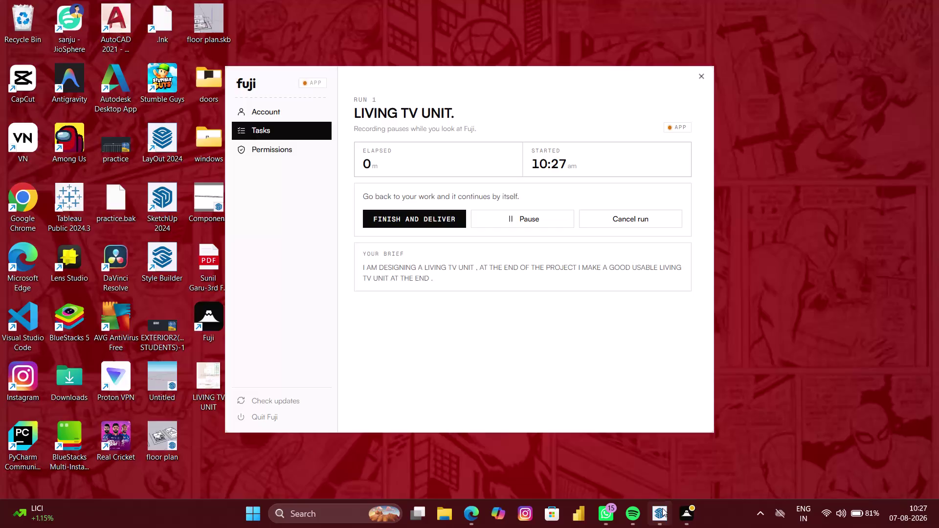
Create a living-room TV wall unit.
Select the whole TV unit model, then start a new model via File > New.
scroll(down, 3)
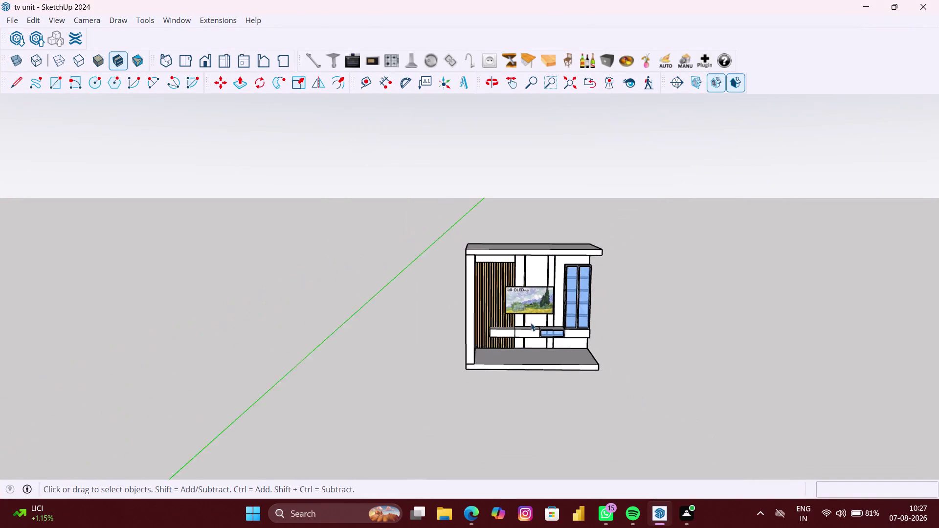
scroll(down, 3)
drag(483, 241, 638, 368)
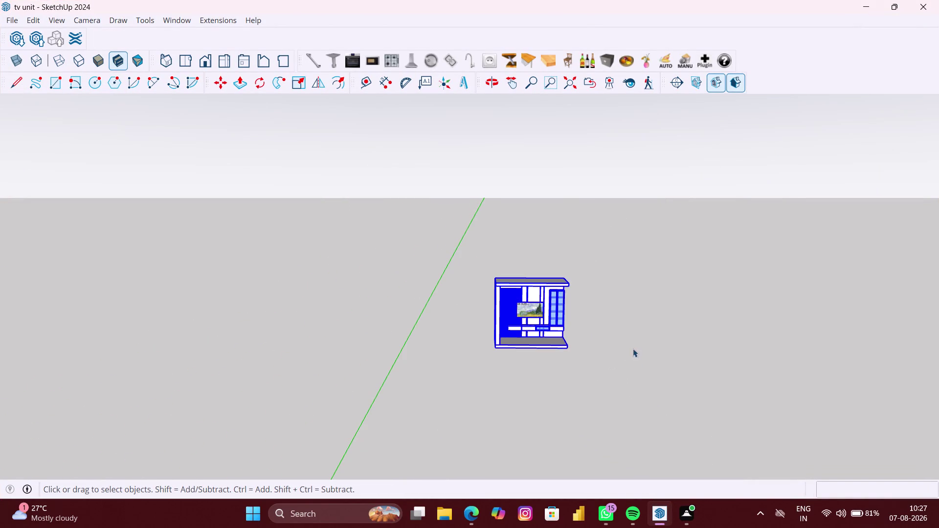
click(12, 22)
click(42, 52)
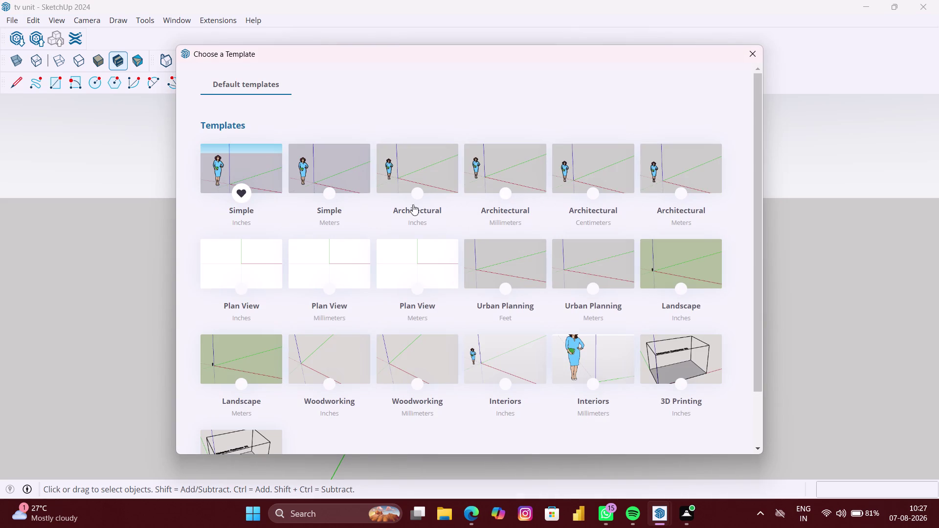
Choose a template for the new model and orbit around the origin.
click(518, 173)
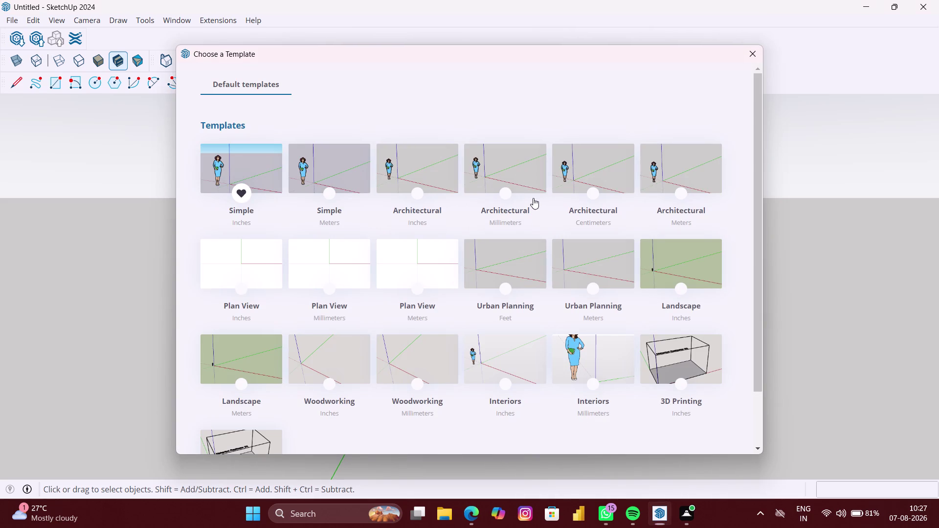
middle_drag(405, 323, 441, 324)
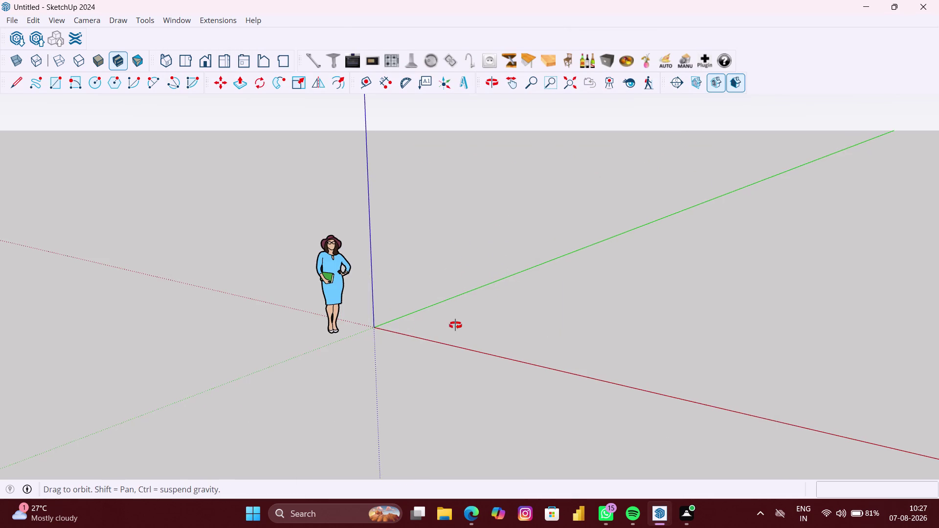
middle_drag(442, 325, 657, 326)
Select and delete the default person figure.
double_click(346, 310)
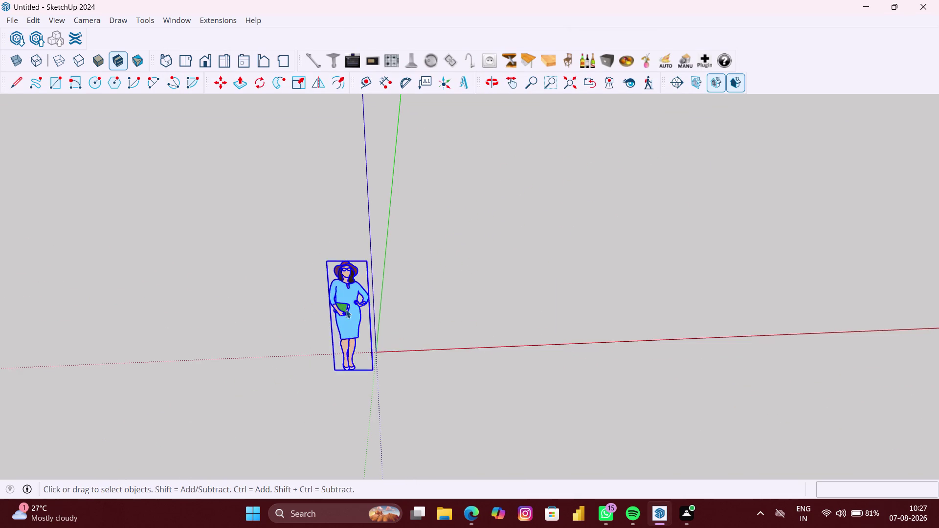
click(345, 314)
click(287, 371)
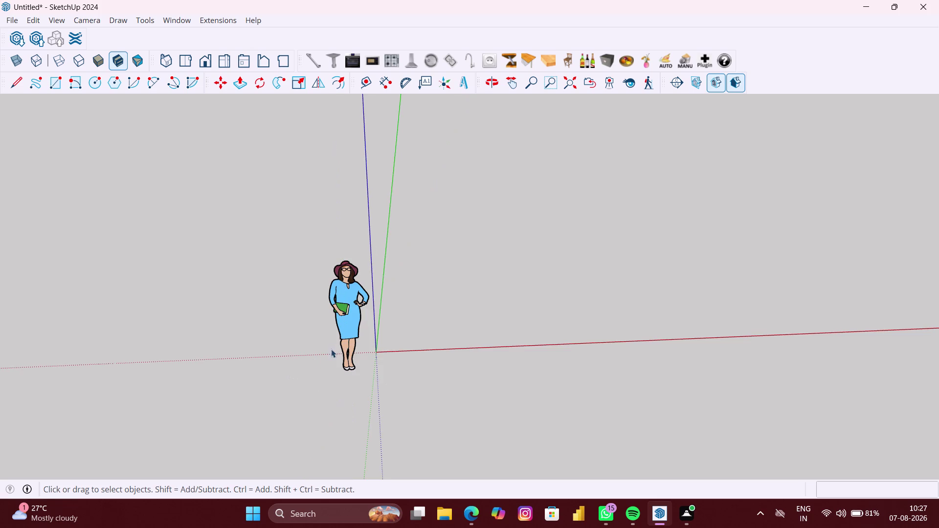
click(337, 344)
click(348, 342)
key(BackSpace)
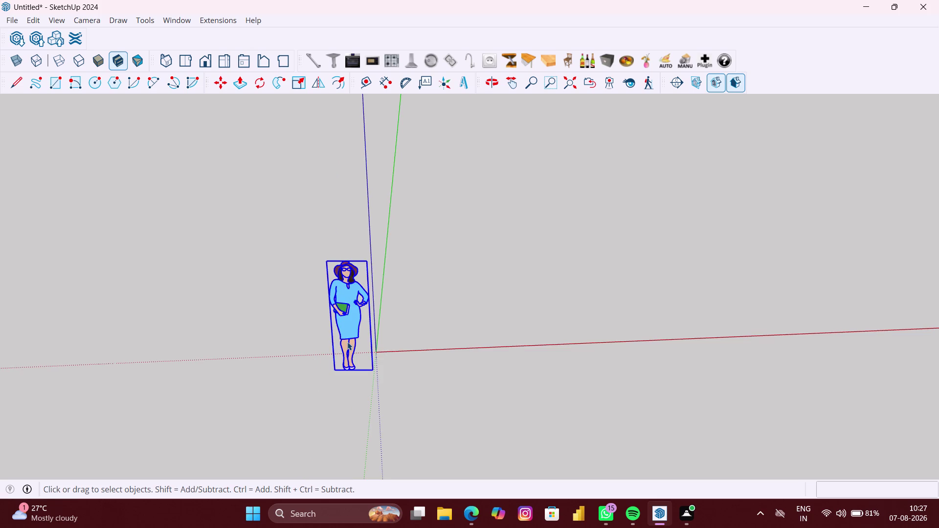
key(Delete)
Orbit and pan to a higher view of the empty ground around the origin.
scroll(down, 3)
middle_drag(486, 363, 418, 366)
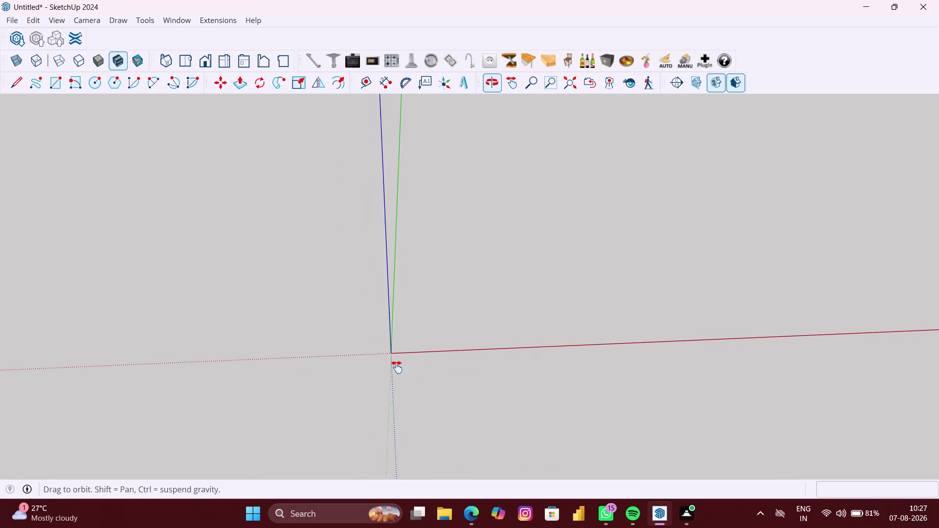
middle_drag(418, 367, 235, 420)
scroll(down, 3)
middle_drag(400, 378, 407, 379)
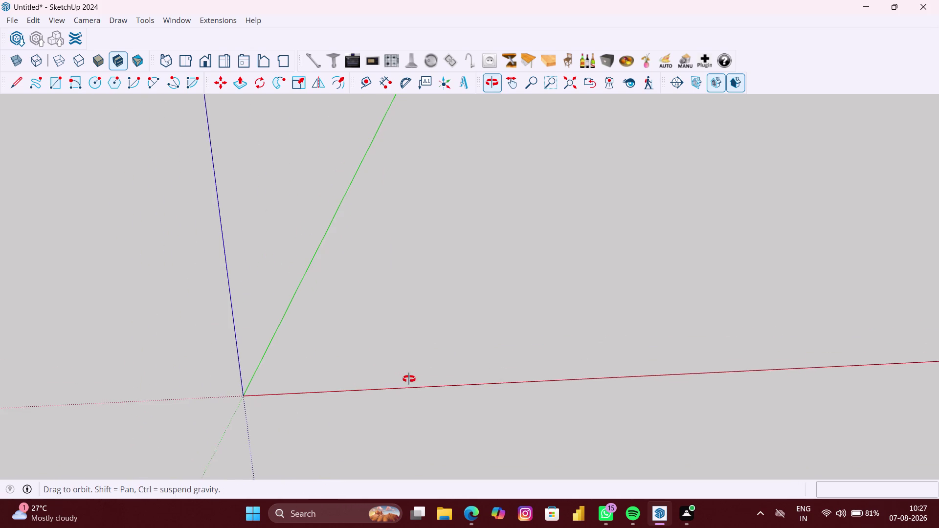
middle_drag(408, 379, 422, 380)
middle_drag(518, 371, 479, 406)
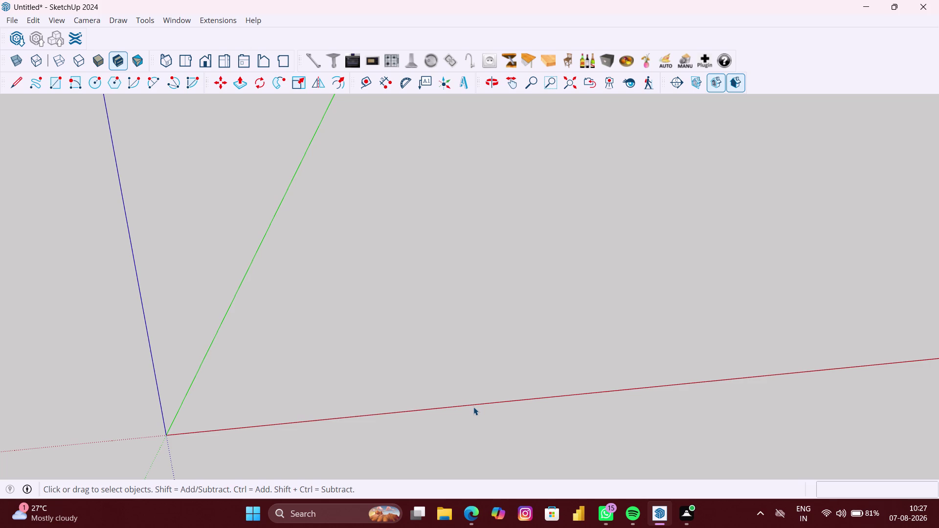
Draw a large rectangular floor face with two opposite corners on the ground.
key(r)
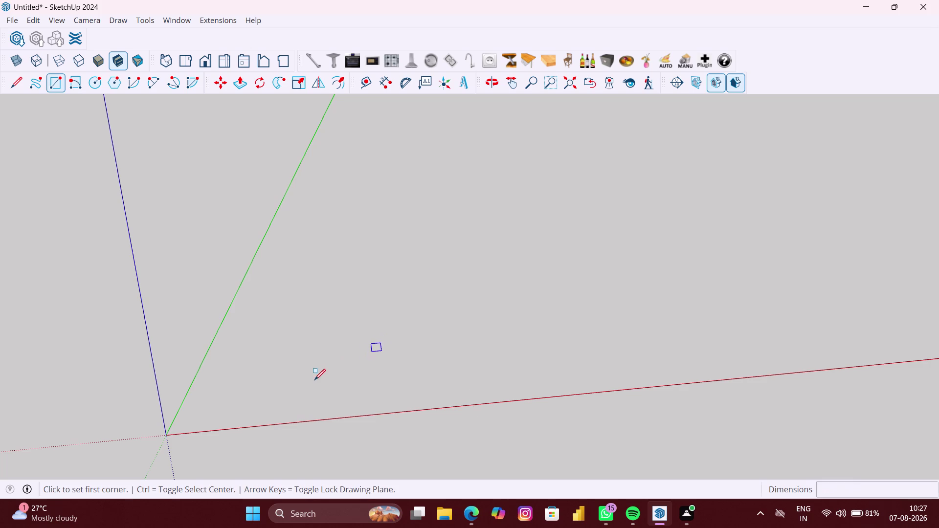
click(318, 380)
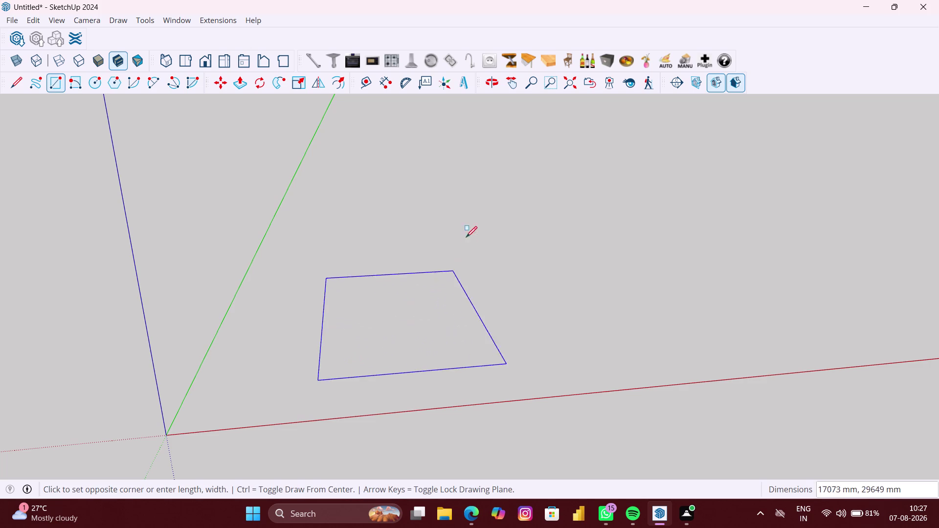
click(546, 198)
scroll(down, 3)
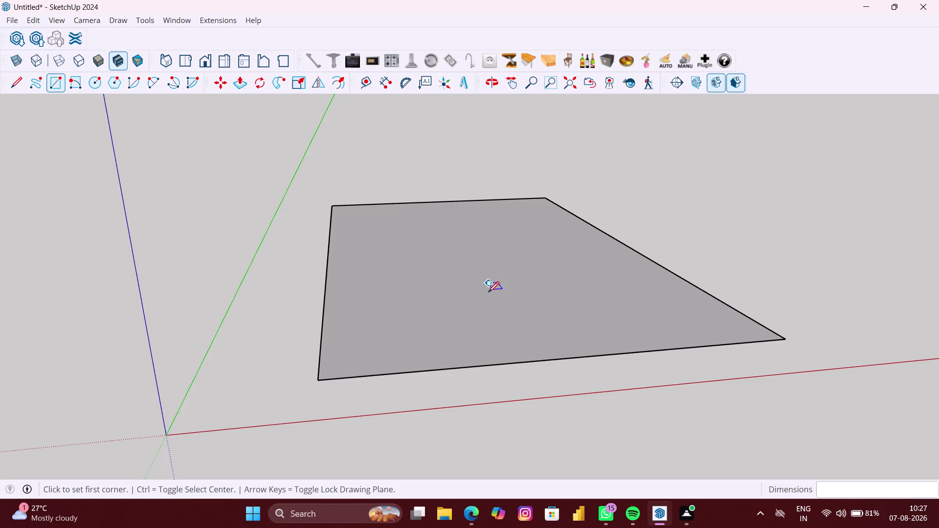
middle_drag(493, 294, 350, 471)
Exit the Rectangle tool and bring the whole floor face back into view.
key(space)
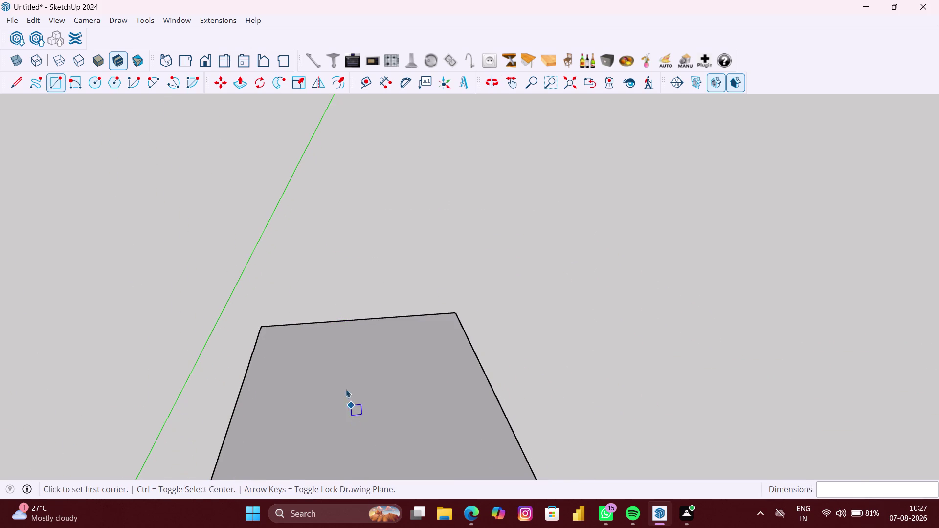
scroll(down, 3)
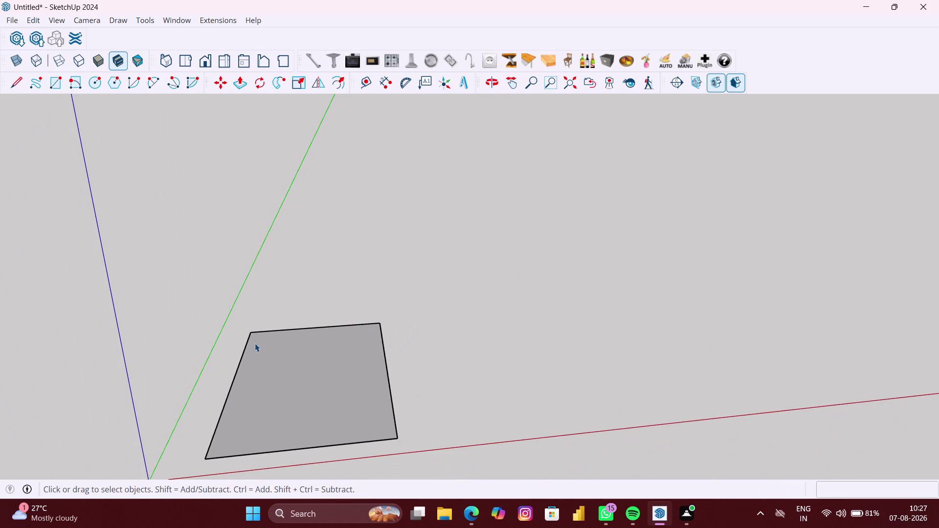
middle_drag(255, 343, 278, 303)
scroll(up, 3)
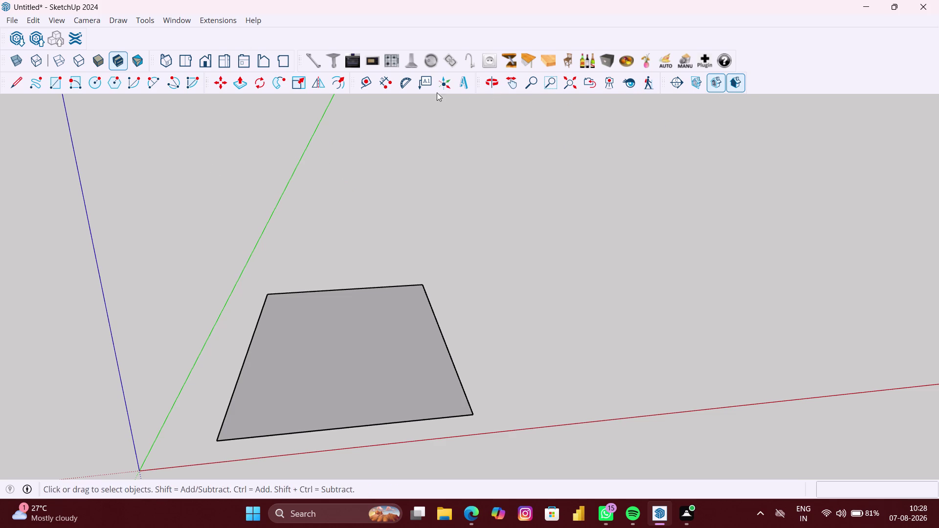
click(376, 85)
click(368, 89)
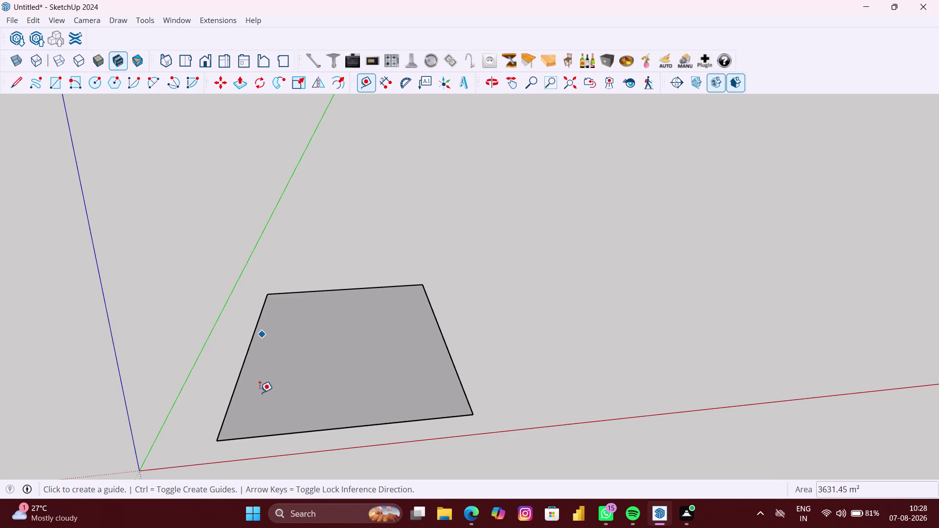
Place a guide 9 inches in from the floor's left edge.
scroll(up, 3)
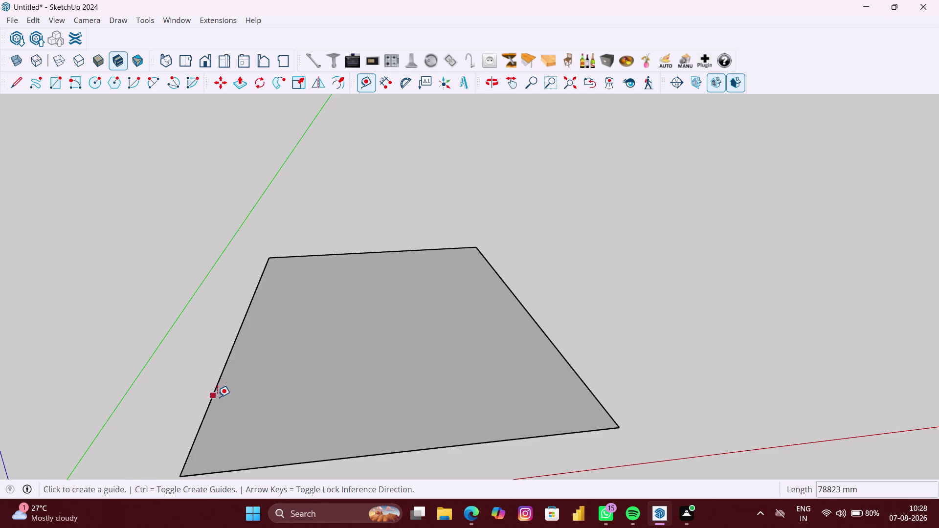
click(215, 382)
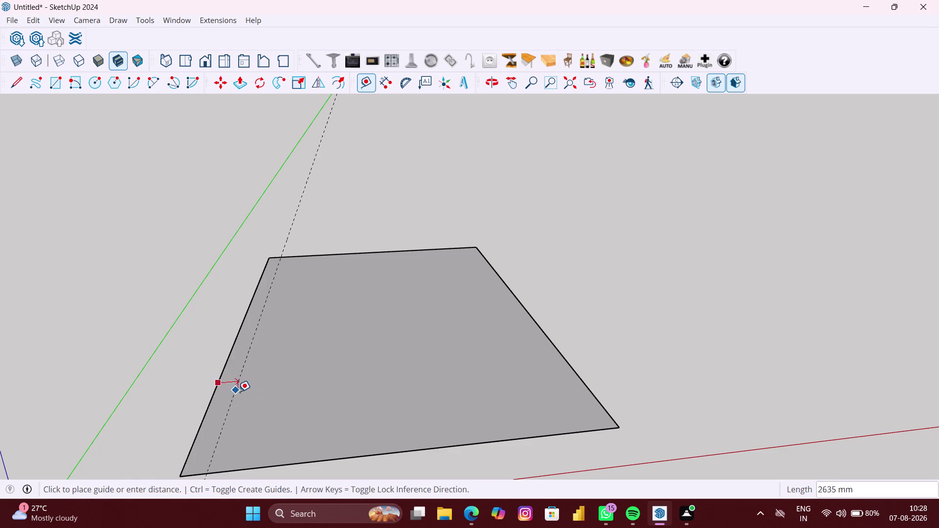
text(9)
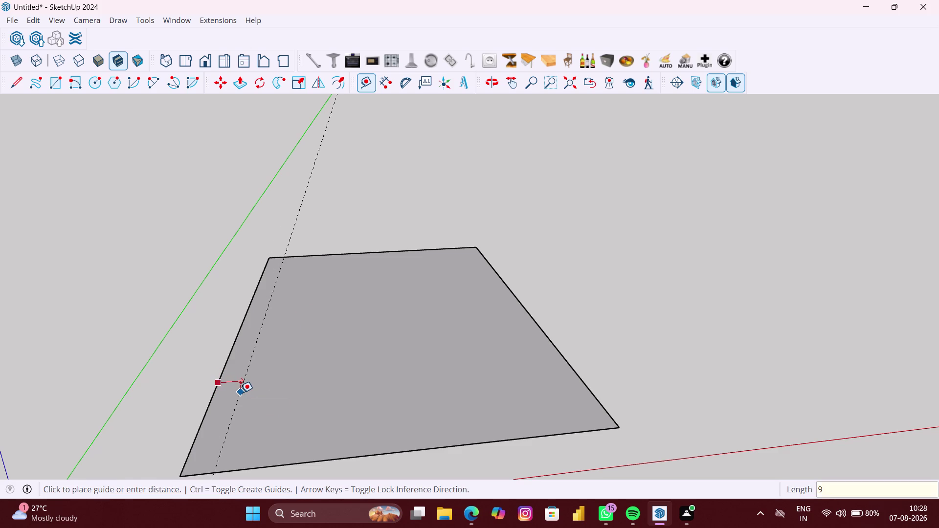
text(")
key(Return)
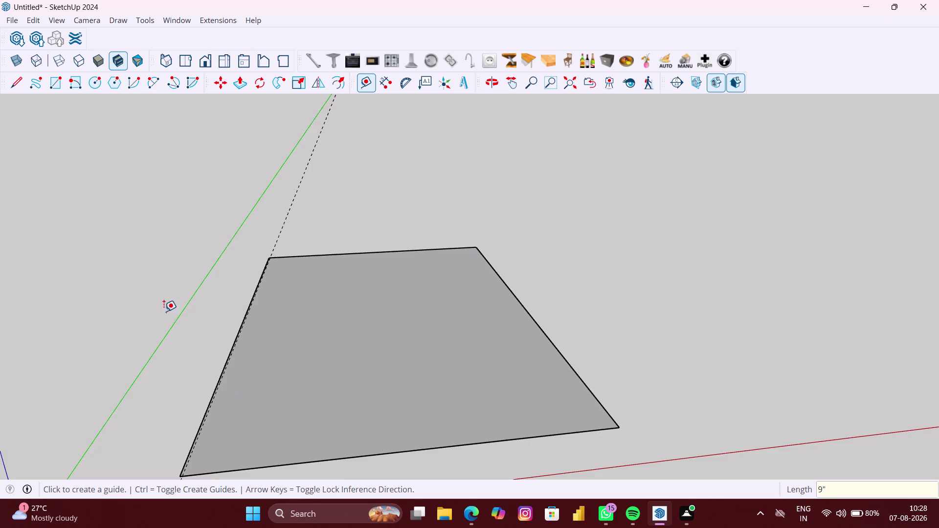
Orbit and pan along the left edge to view the floor's back corner.
scroll(up, 3)
middle_drag(296, 337, 299, 456)
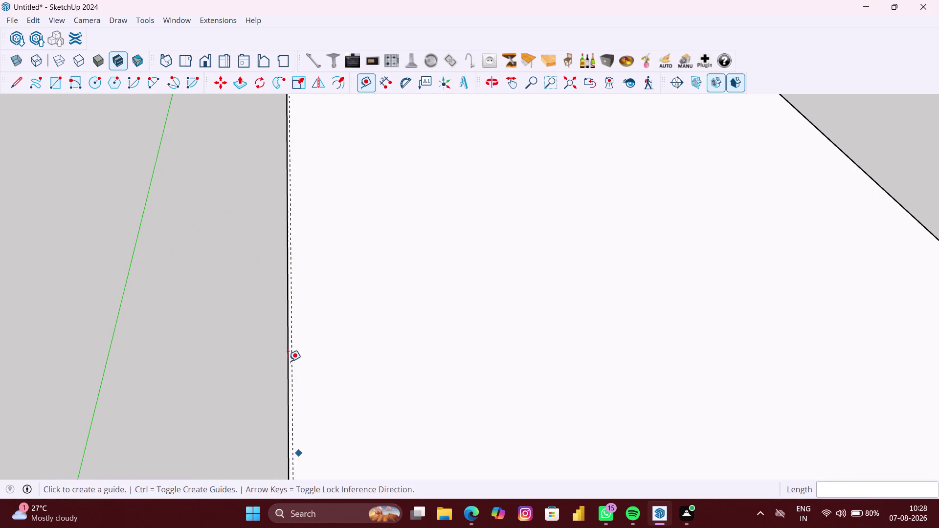
scroll(up, 3)
scroll(up, 3)
scroll(up, 3)
middle_drag(377, 251, 325, 497)
scroll(down, 3)
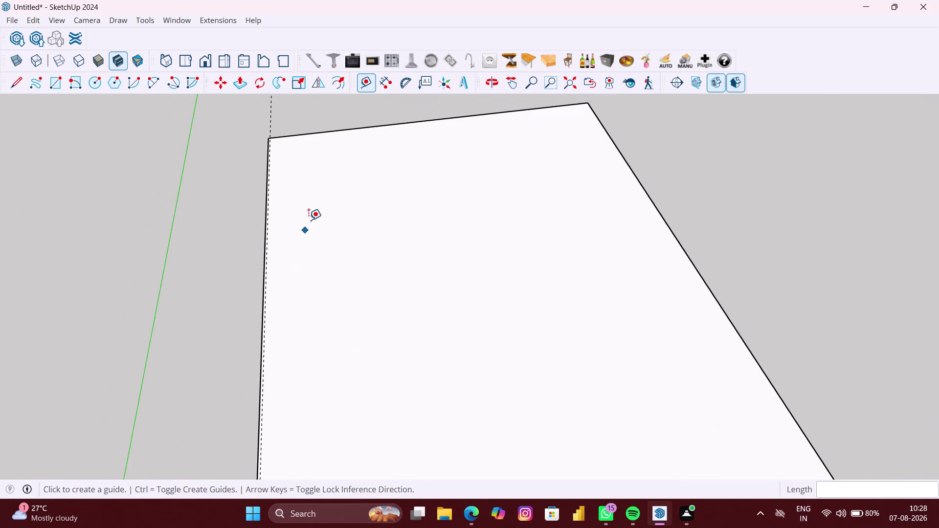
middle_drag(317, 200, 325, 389)
scroll(down, 3)
scroll(up, 3)
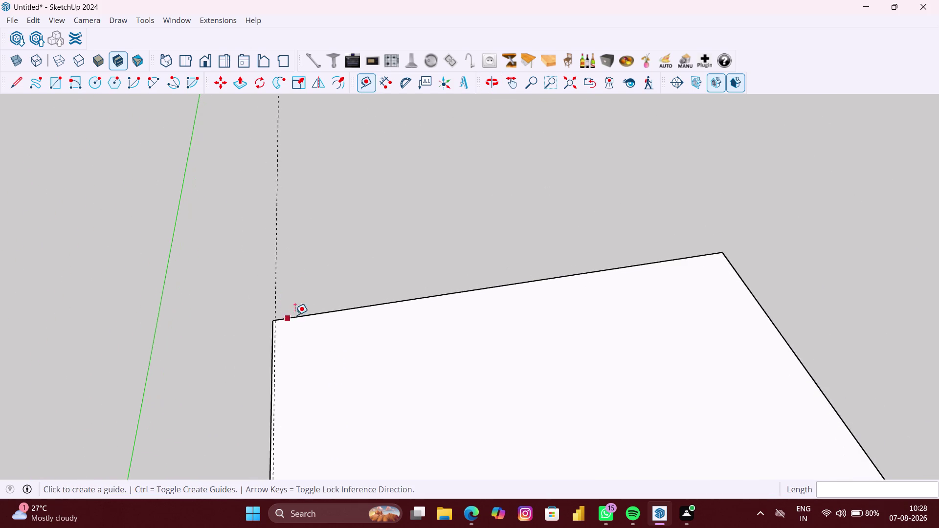
scroll(up, 3)
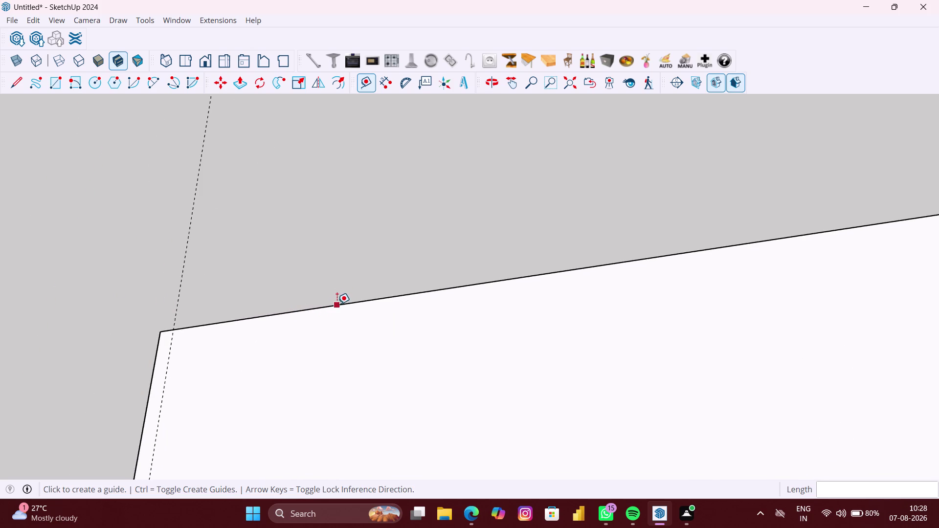
Place a guide 4.5 inches in from the floor's top edge.
click(339, 306)
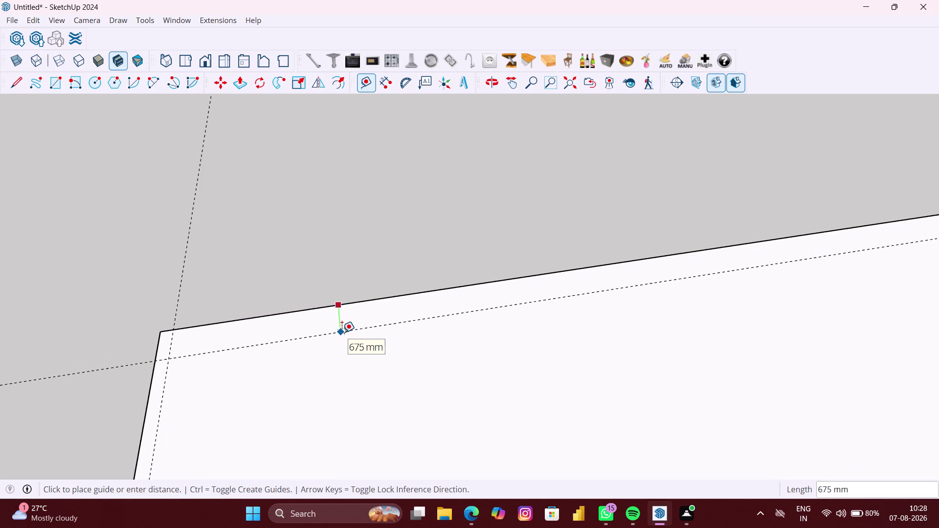
key(4)
key(period)
key(5)
key(shift+quotedbl)
key(Return)
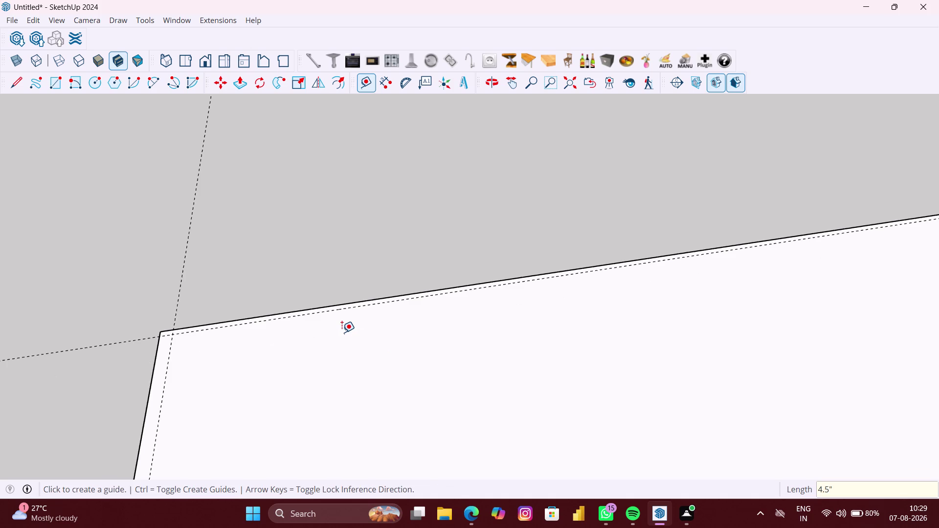
Orbit to face the top-left corner and start a guide from the left edge.
scroll(up, 3)
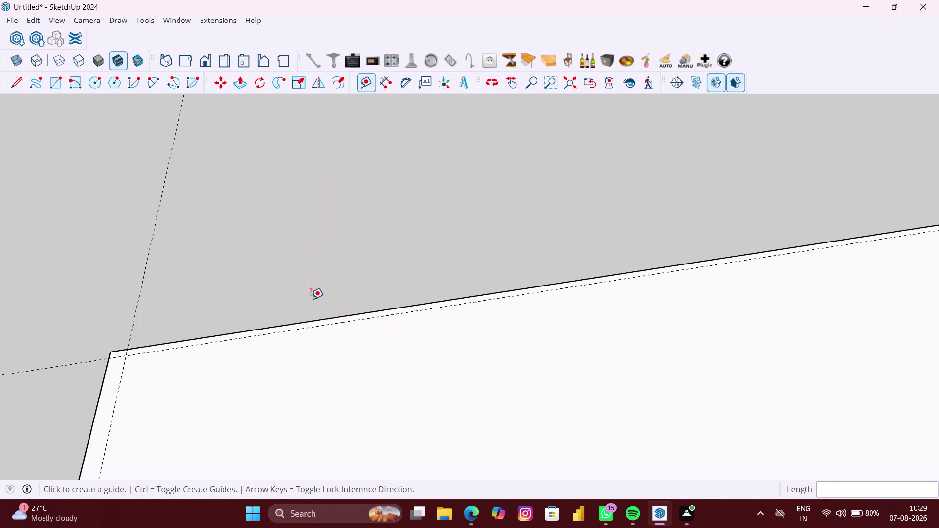
scroll(up, 3)
middle_drag(374, 293, 433, 273)
scroll(up, 3)
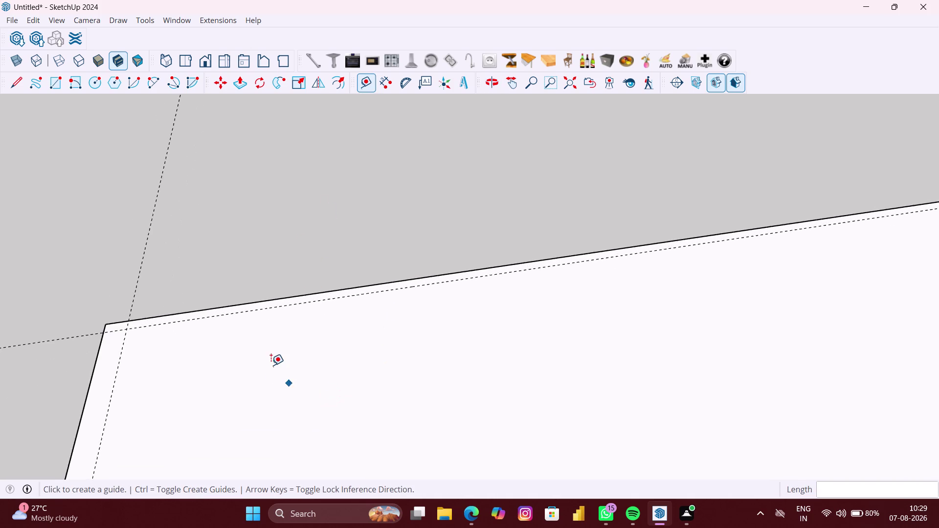
middle_drag(290, 370, 367, 402)
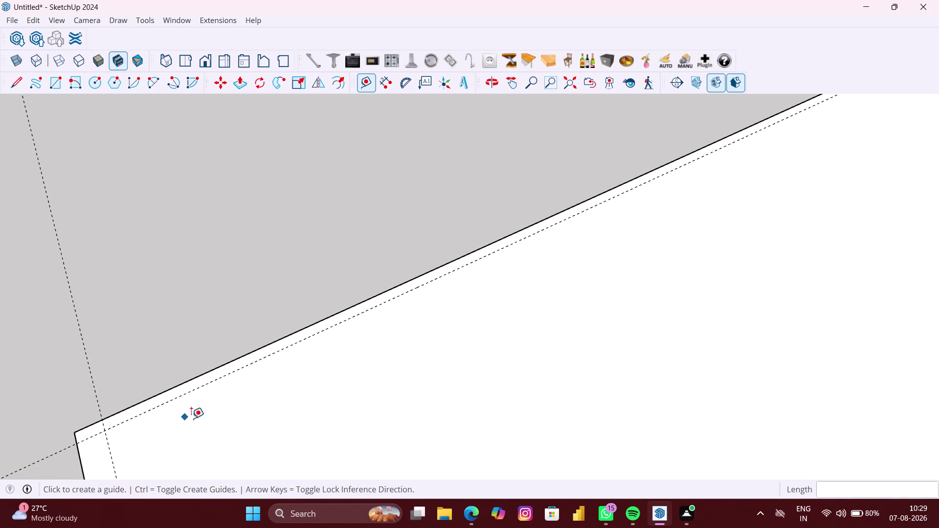
middle_drag(191, 419, 151, 243)
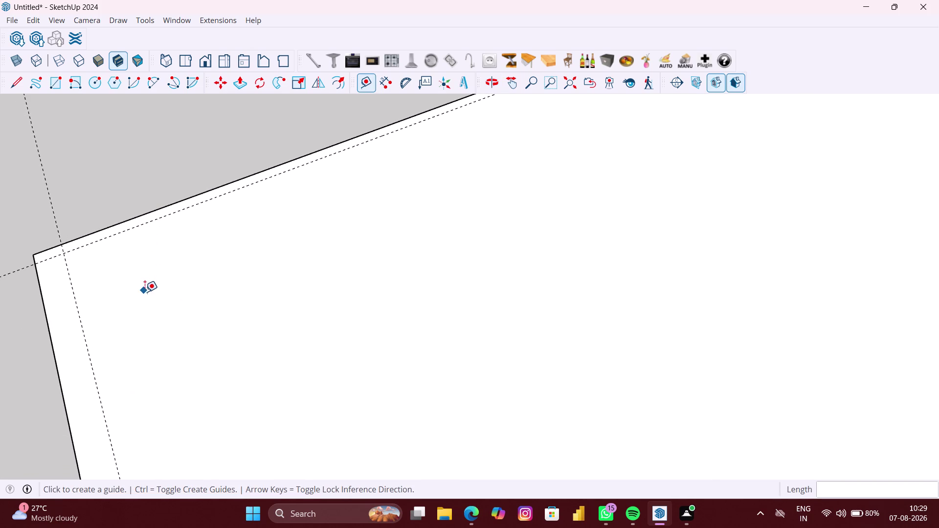
scroll(up, 3)
middle_drag(143, 294, 129, 299)
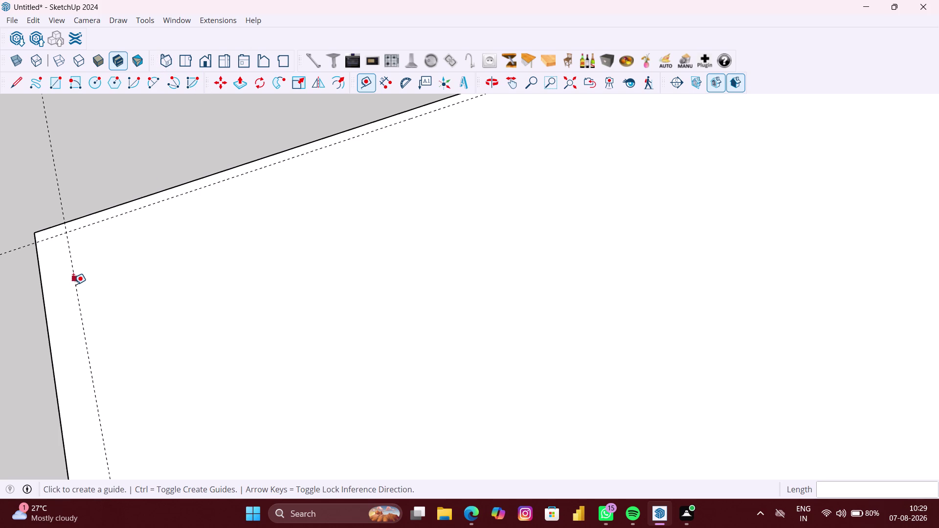
click(74, 285)
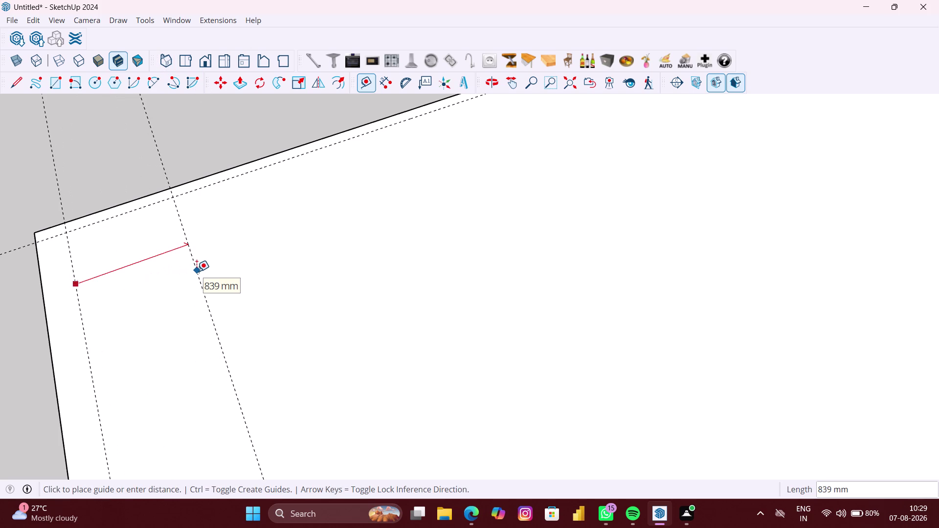
Set the guide 3455 mm in from the left edge and exit the Tape Measure.
key(Right)
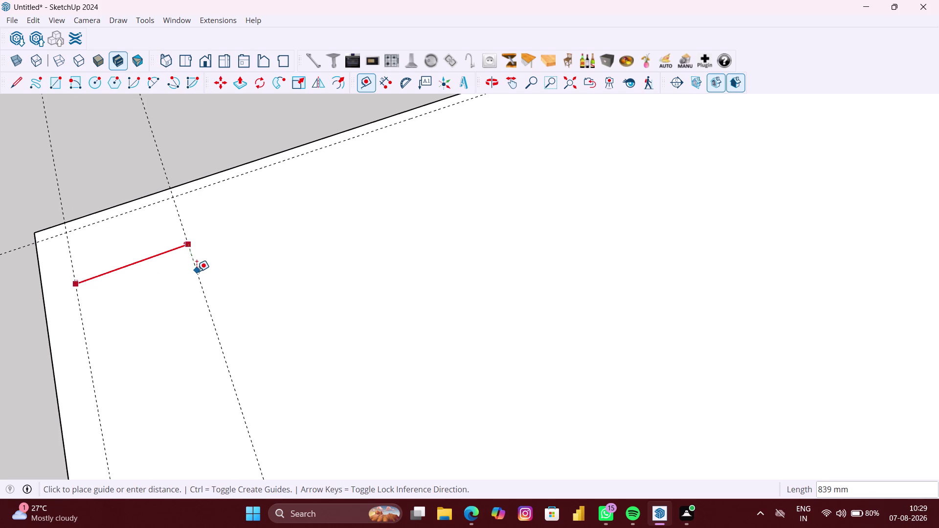
text(3455)
text(MM)
key(Return)
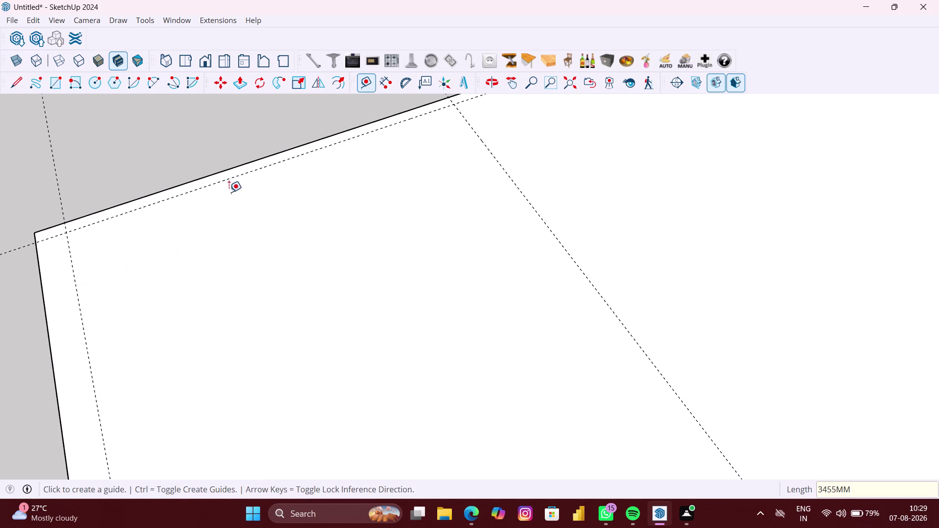
scroll(down, 3)
key(space)
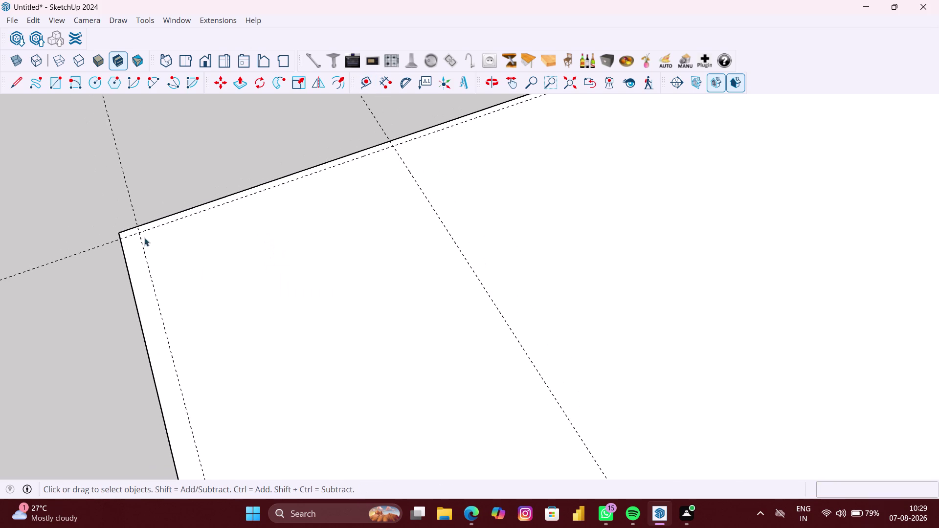
scroll(up, 3)
Draw the left and top strips from the top-left corner to the guide intersections.
key(r)
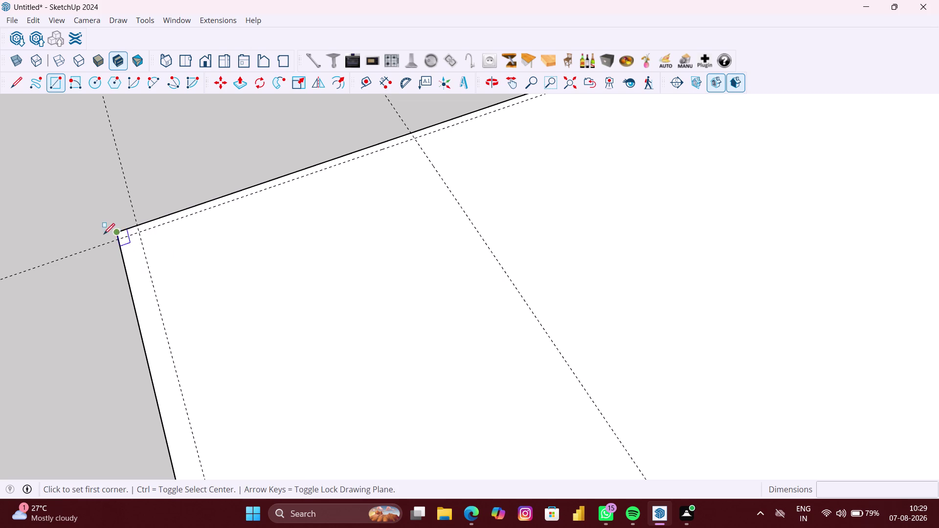
click(115, 237)
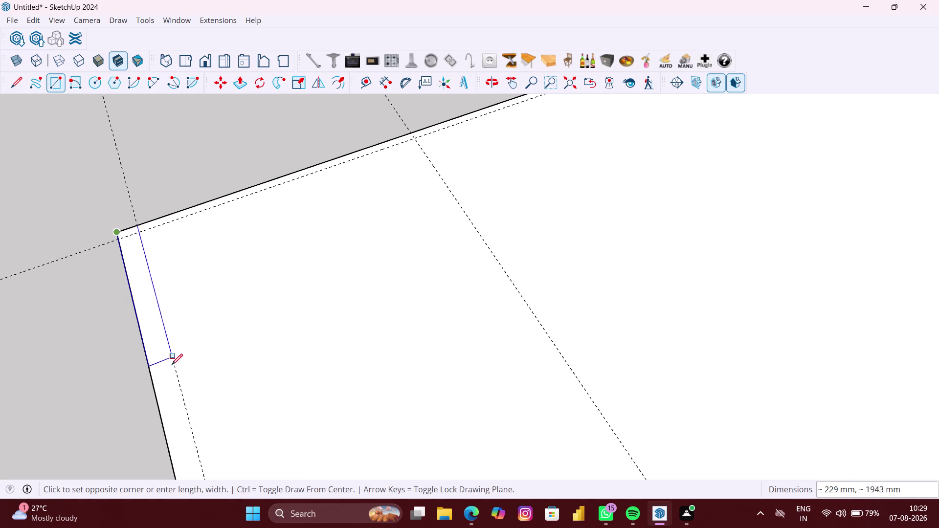
click(178, 381)
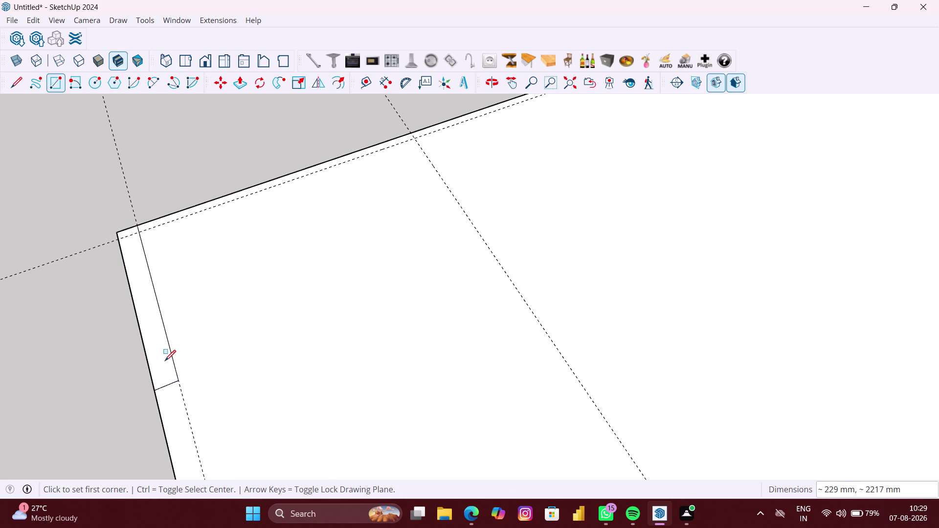
scroll(up, 3)
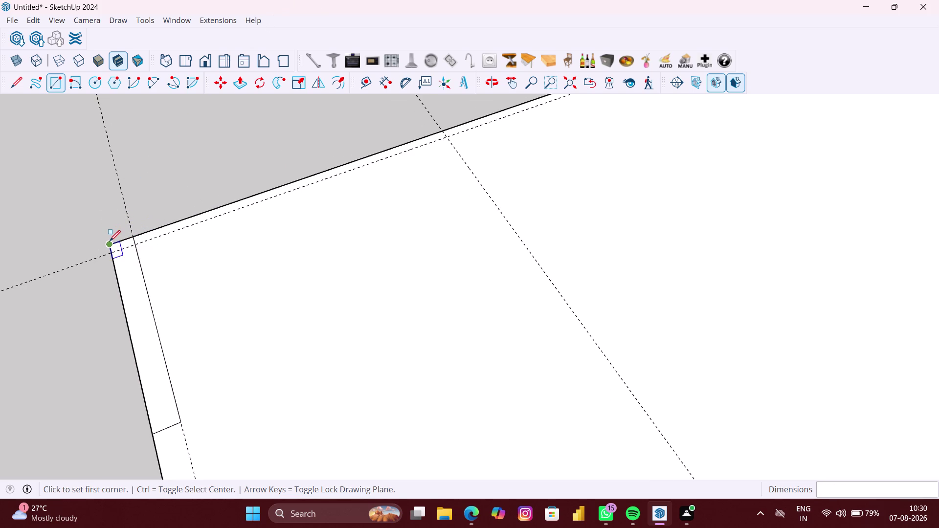
click(109, 241)
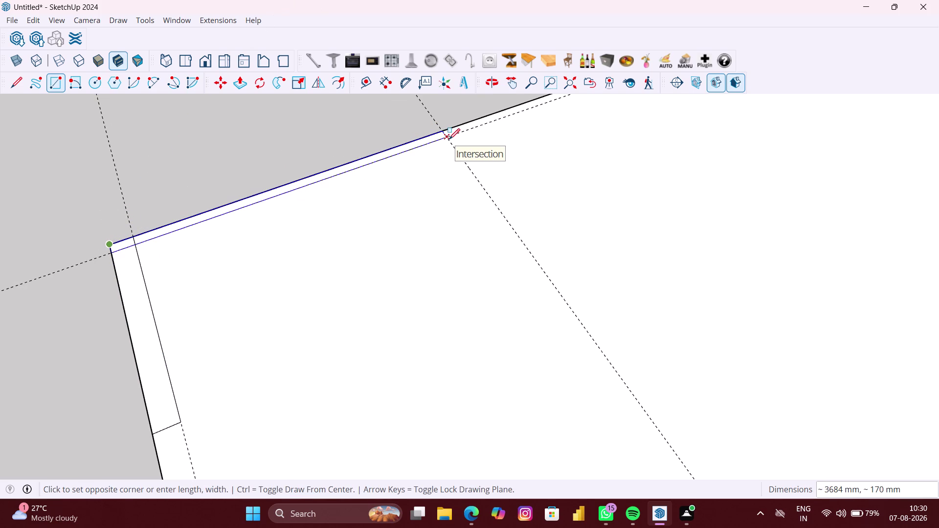
scroll(up, 3)
scroll(up, 3)
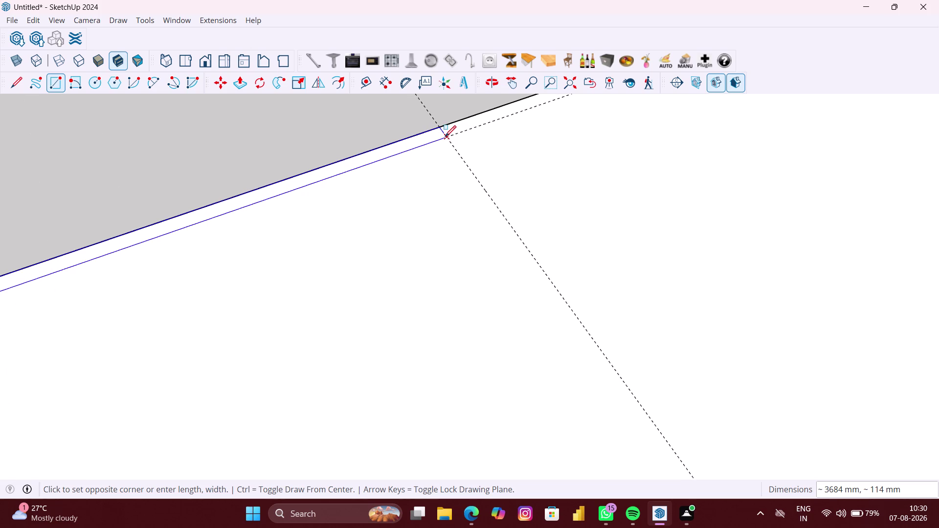
click(446, 136)
Orbit to look straight at the panel's top-left corner.
scroll(down, 3)
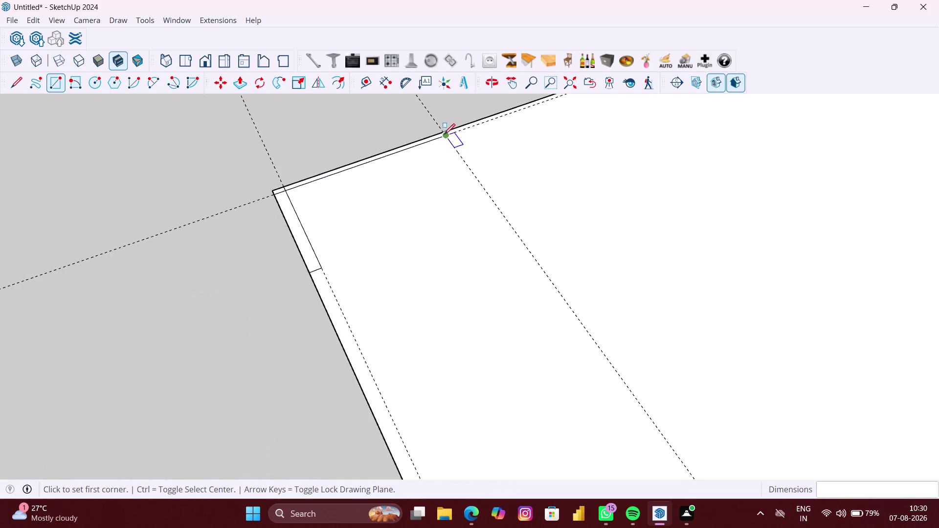
scroll(down, 3)
key(space)
scroll(down, 3)
scroll(up, 3)
middle_drag(329, 183, 273, 182)
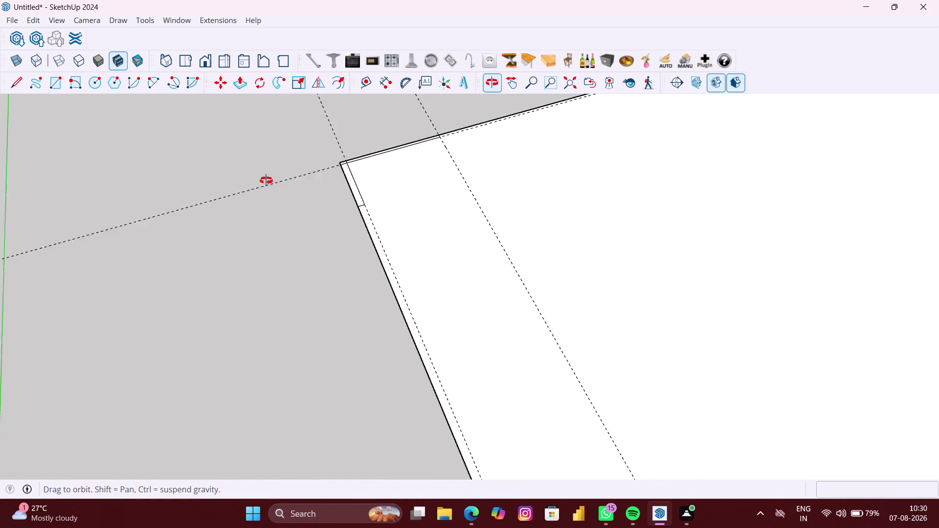
middle_drag(274, 182, 227, 176)
scroll(up, 3)
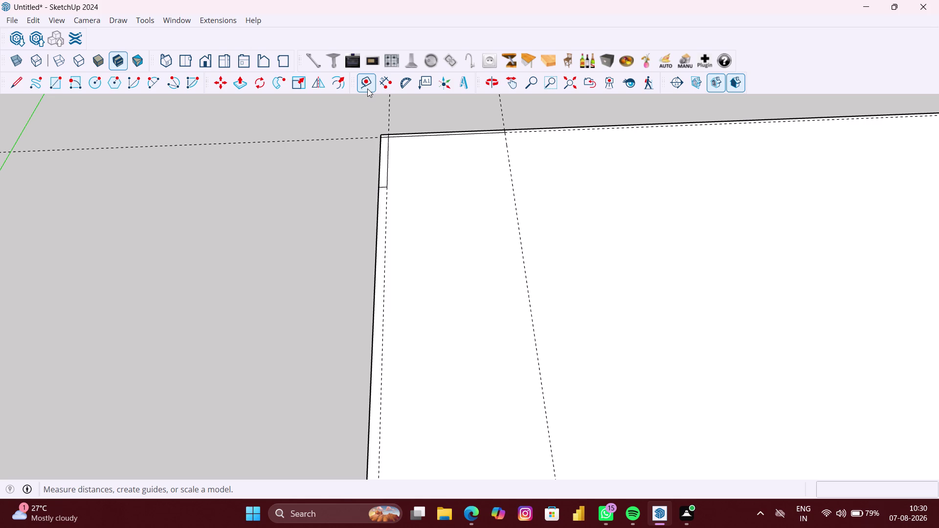
scroll(up, 3)
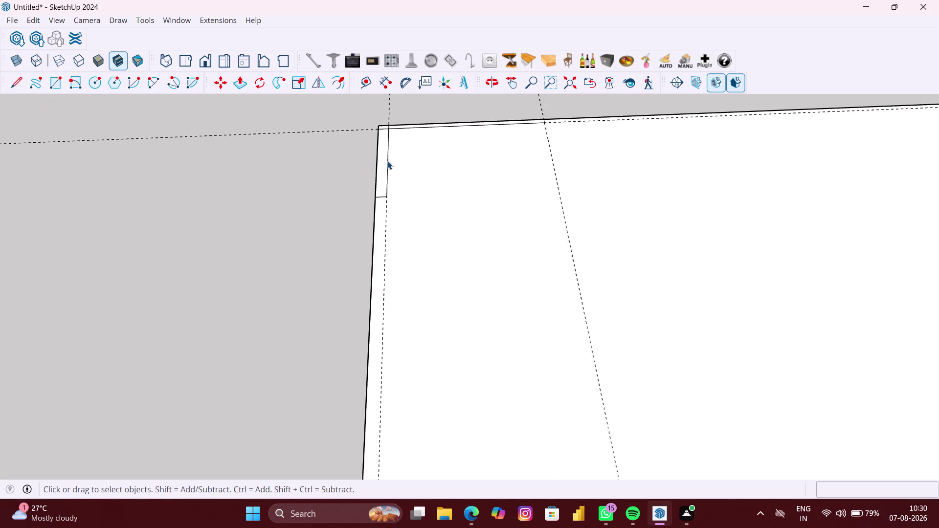
scroll(up, 3)
Check the left strip, delete a selected face, and select the wall's narrow end face.
click(381, 156)
scroll(up, 3)
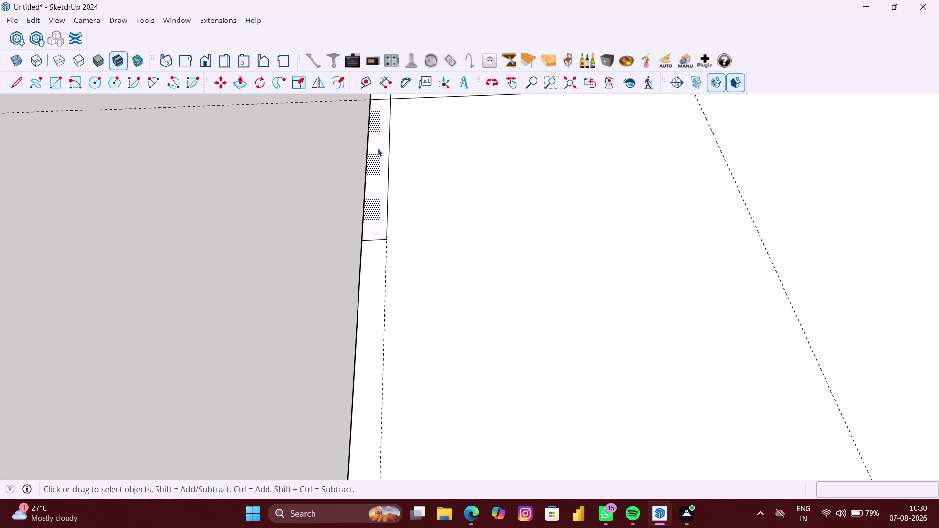
middle_drag(387, 135, 391, 188)
middle_drag(398, 162, 394, 248)
scroll(up, 3)
click(342, 170)
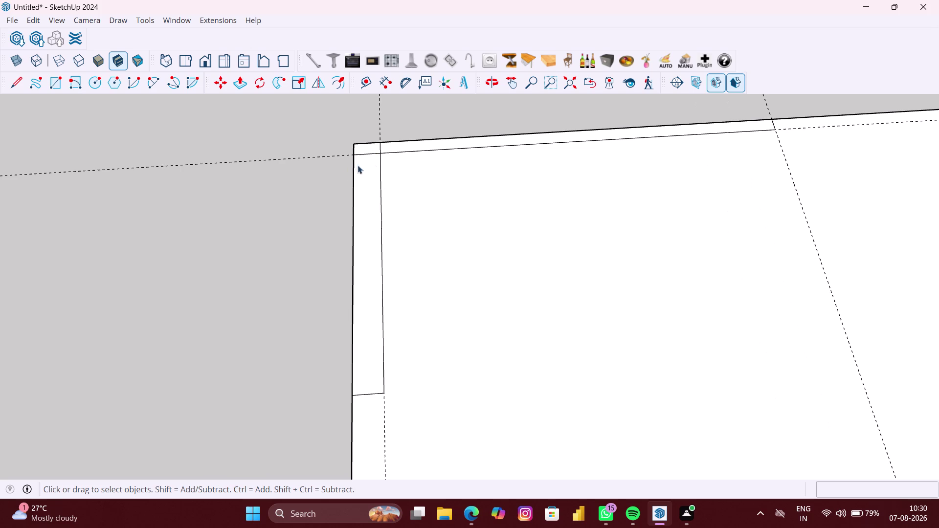
click(370, 154)
key(Delete)
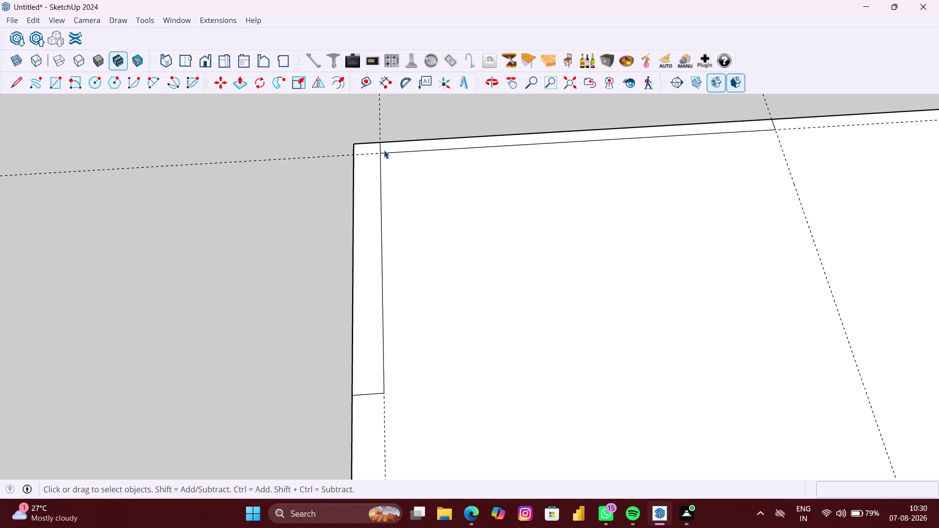
scroll(up, 3)
click(383, 151)
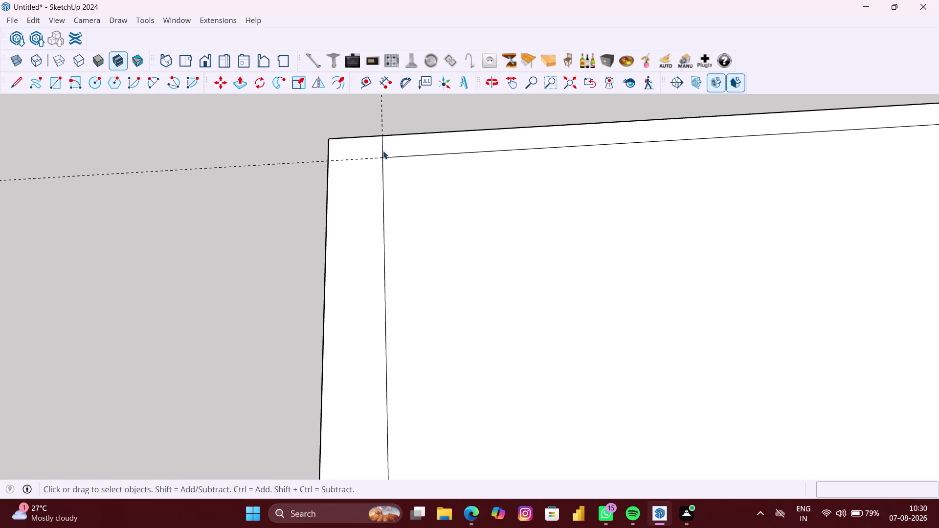
click(349, 186)
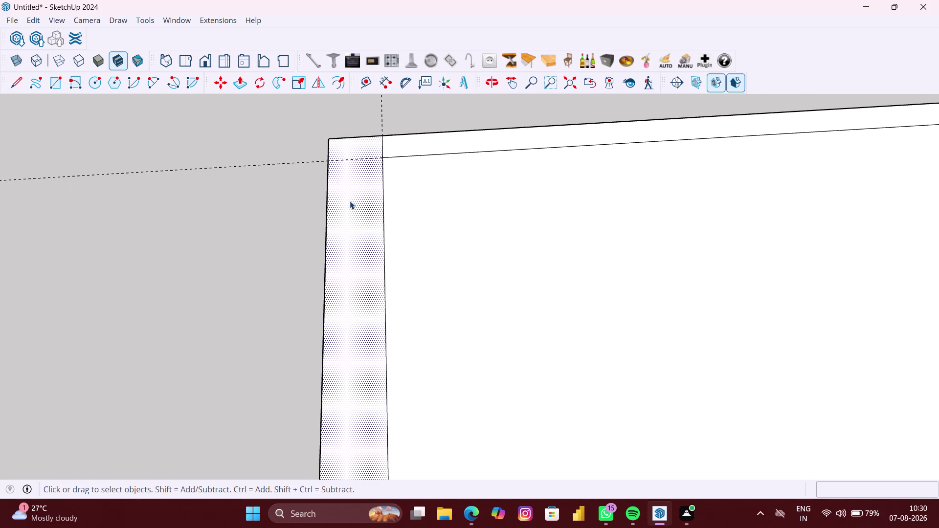
Select the wall end face with its edges and make it a group.
right_click(368, 195)
double_click(348, 215)
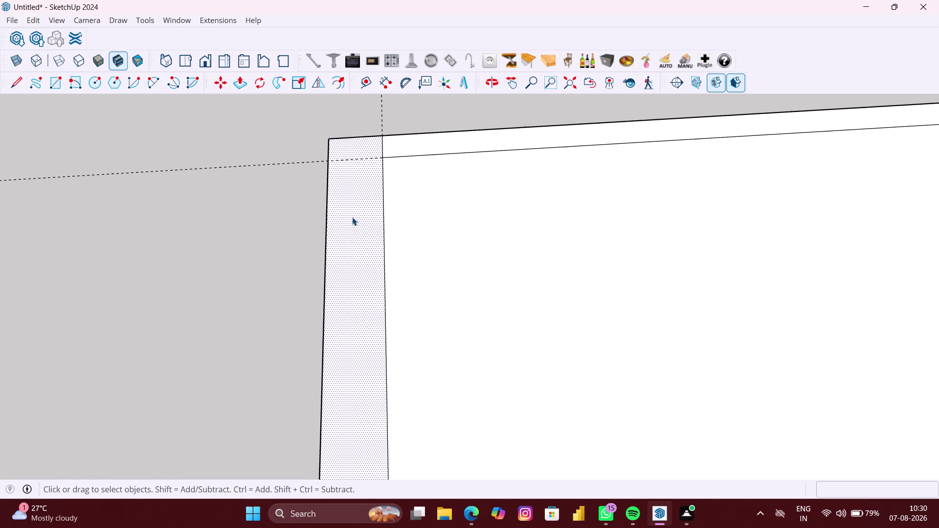
double_click(352, 217)
right_click(352, 218)
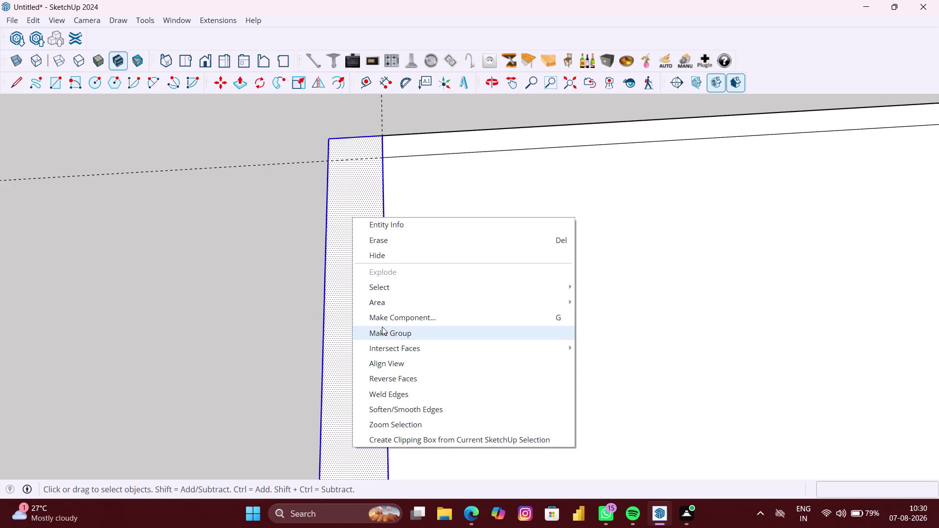
click(382, 327)
Select the wall's top strip, clear the selection, and orbit around the wall corner.
double_click(445, 145)
right_click(444, 145)
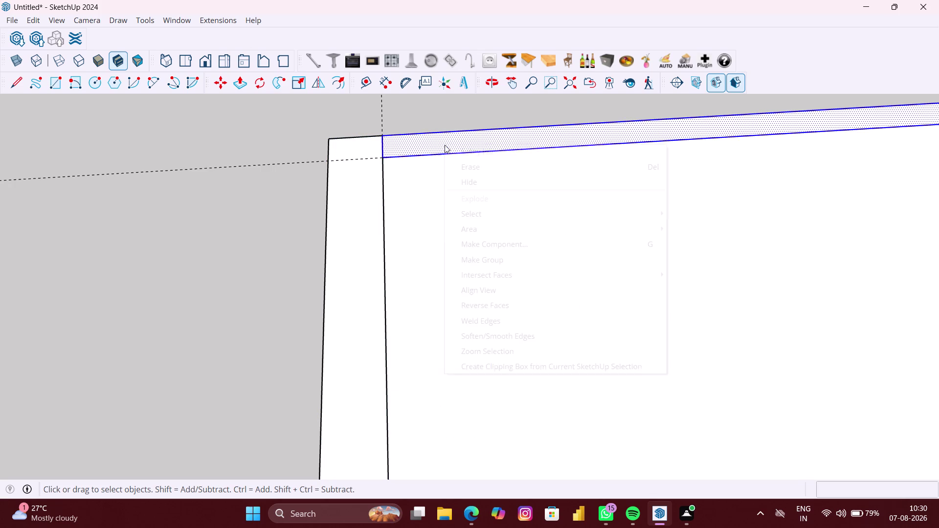
click(470, 259)
scroll(down, 3)
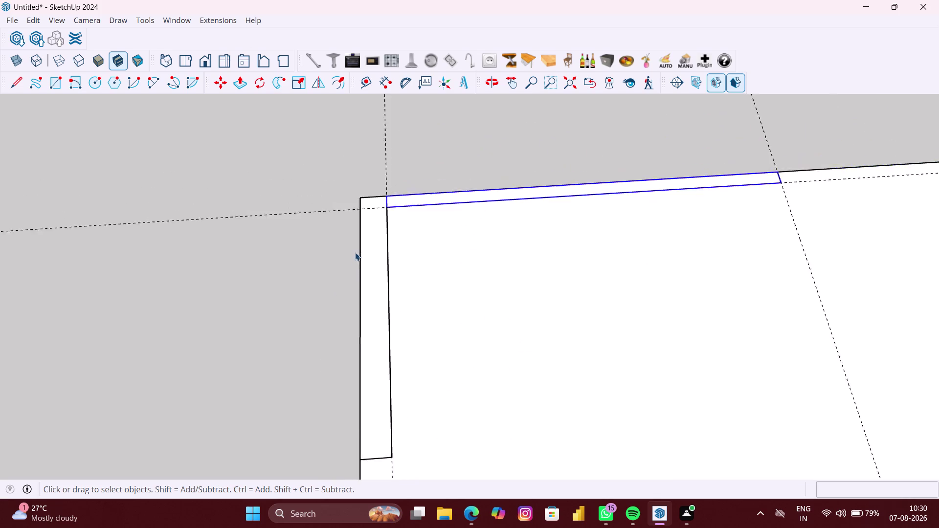
scroll(down, 3)
click(316, 266)
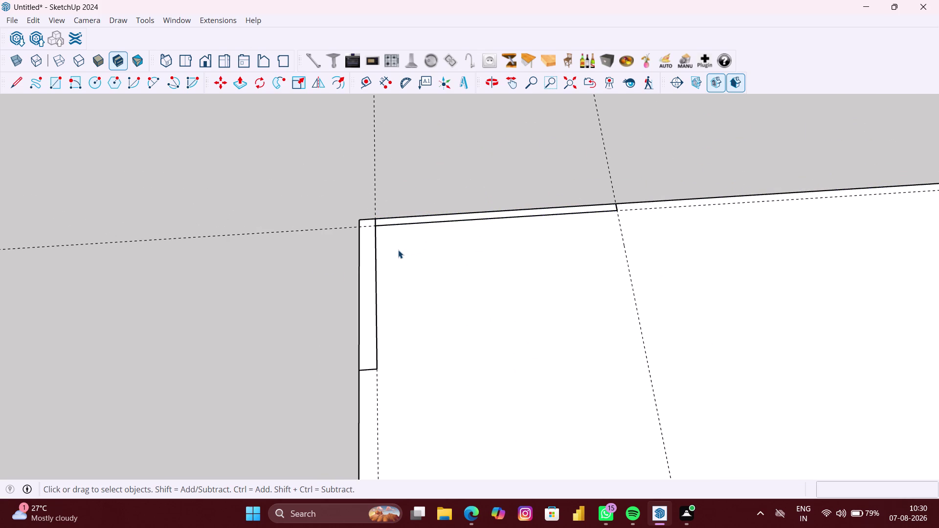
middle_drag(399, 250, 306, 244)
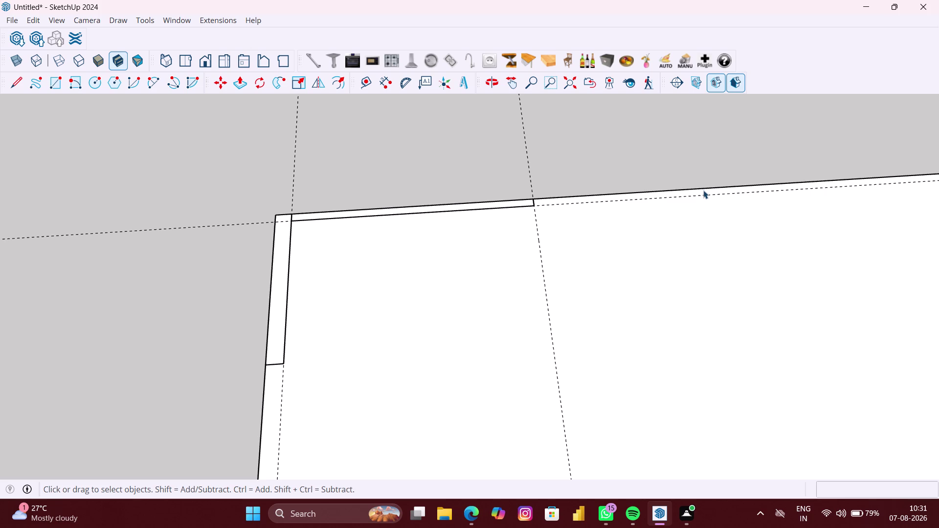
click(368, 91)
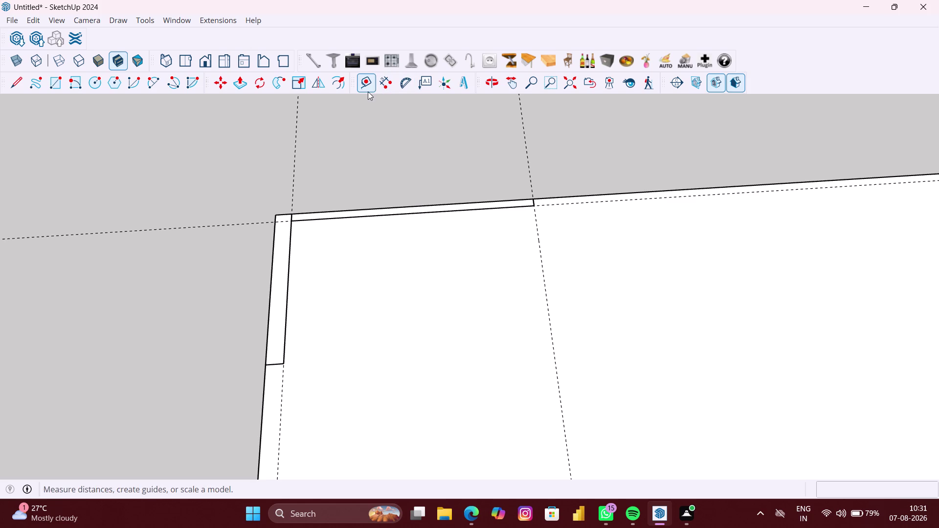
Place a guide 380 mm in from the wall's top edge.
scroll(up, 3)
scroll(up, 3)
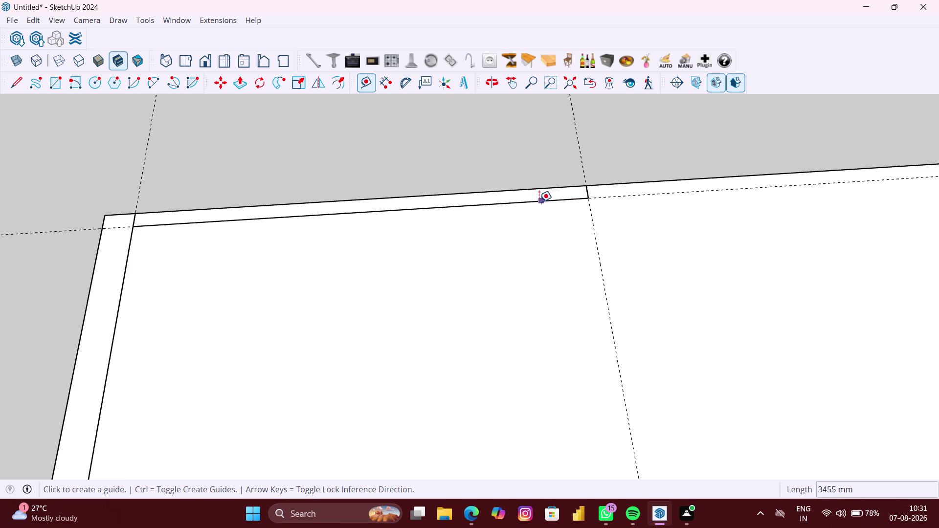
scroll(up, 3)
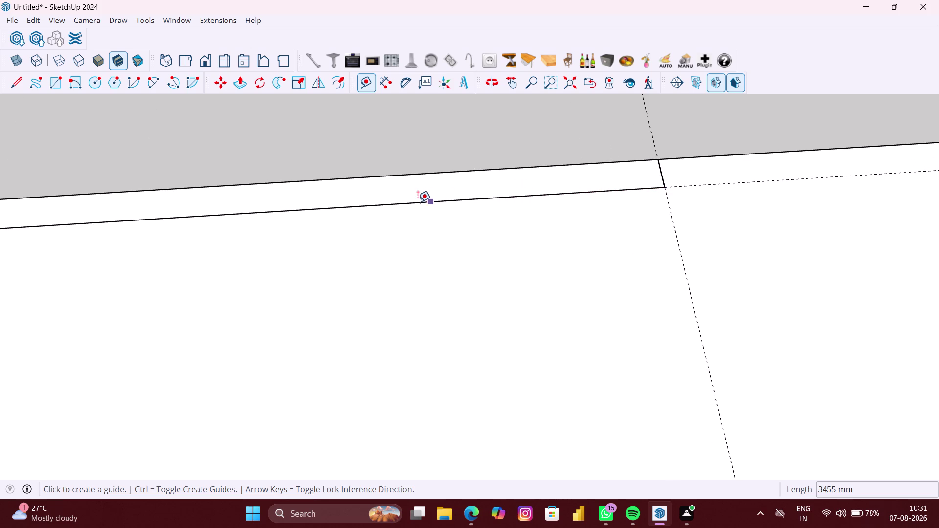
scroll(down, 3)
scroll(down, 3)
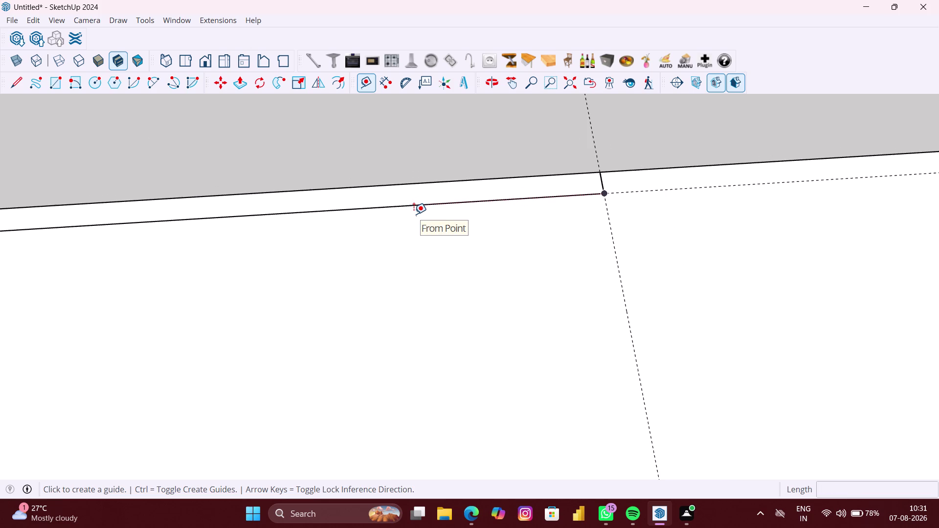
scroll(down, 3)
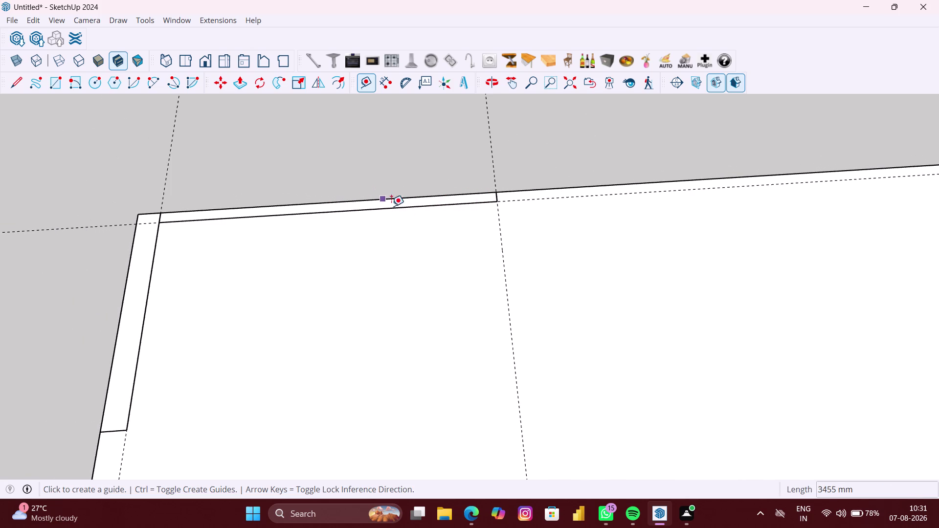
scroll(up, 3)
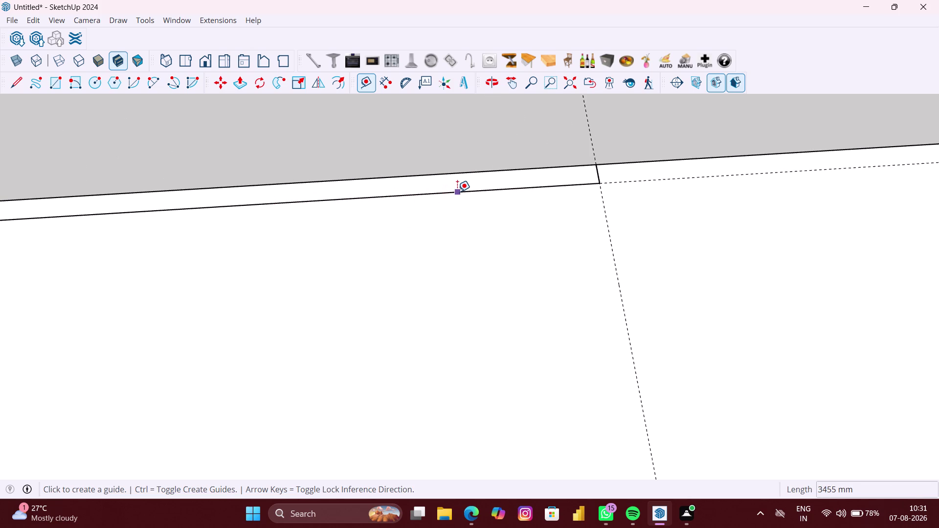
click(458, 192)
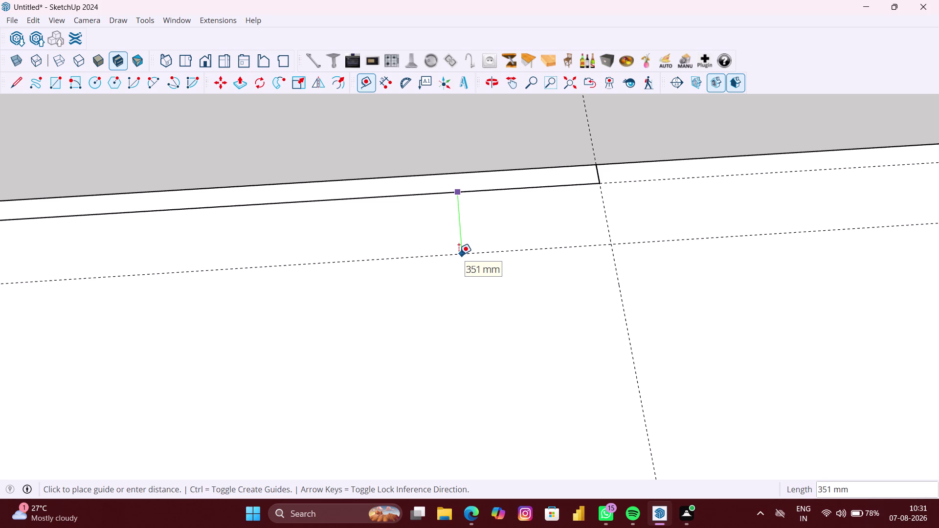
text(38)
text(0MM)
key(Return)
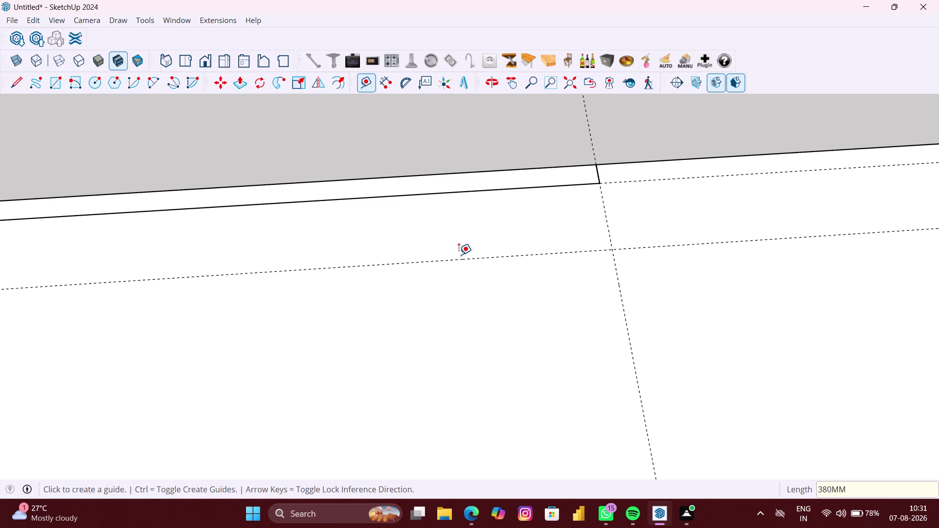
Exit guide placement and zoom out from the wall.
key(space)
scroll(down, 3)
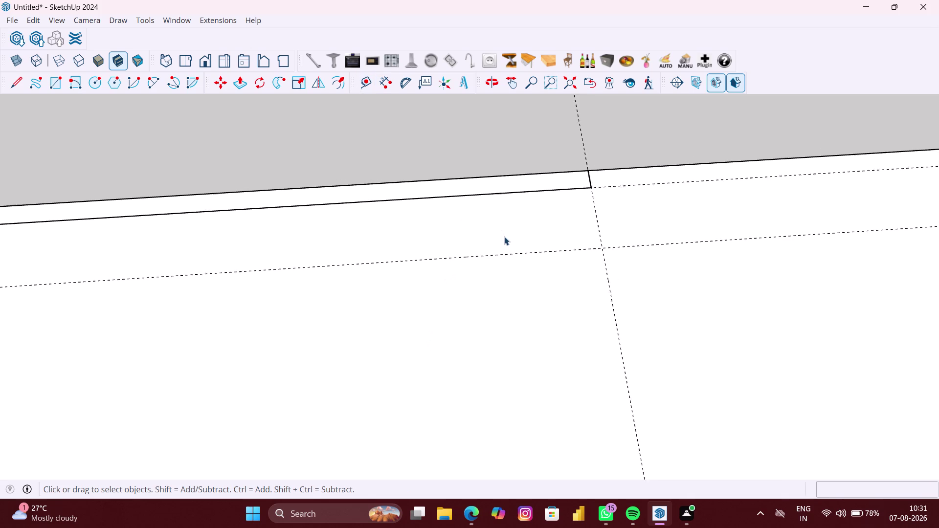
scroll(down, 3)
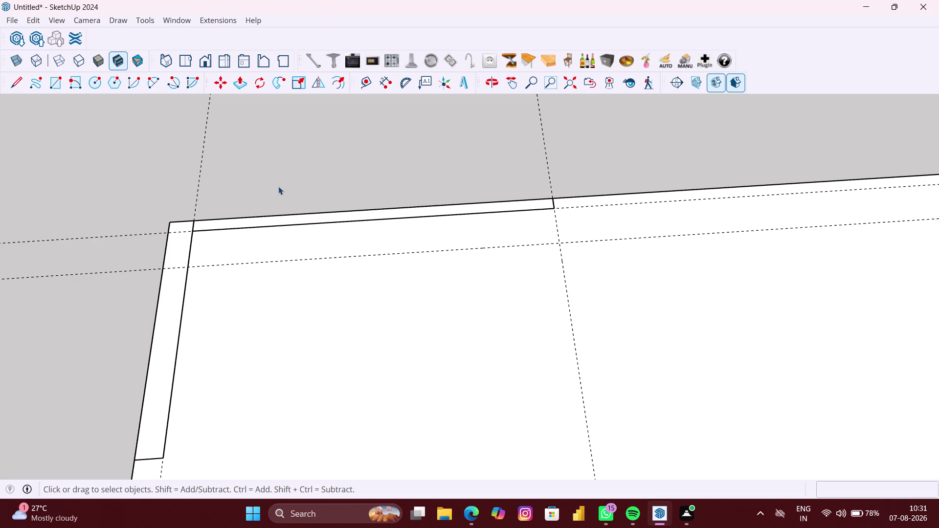
click(398, 86)
click(388, 88)
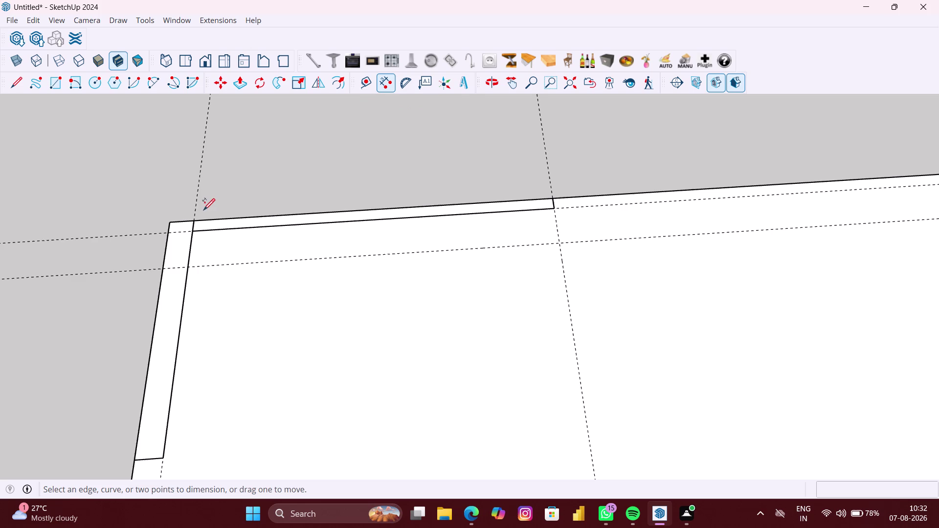
Cancel a stray dimension and draw a 380 mm edge from the wall corner to the guide.
click(195, 219)
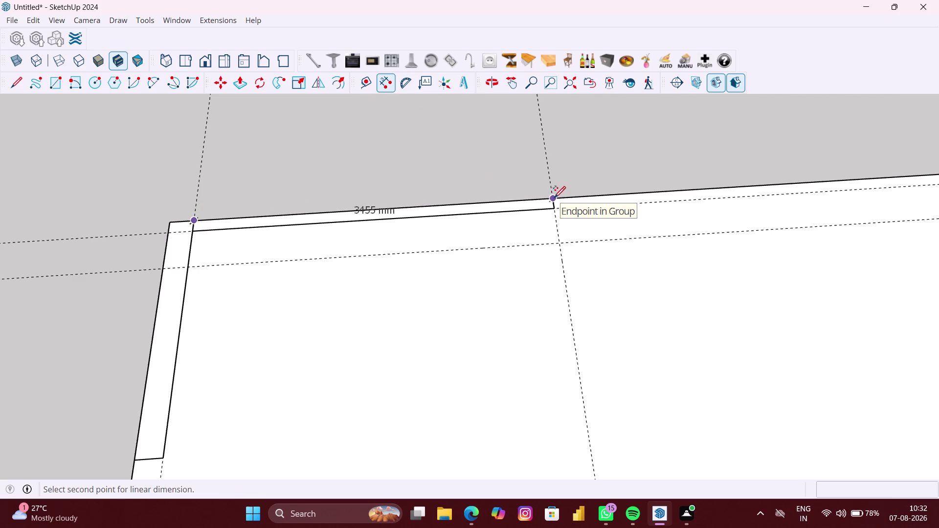
key(space)
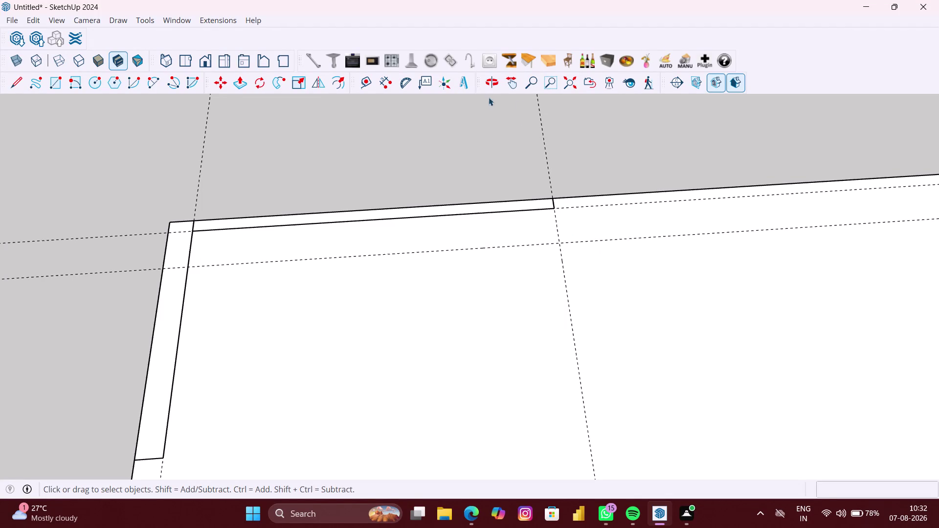
key(l)
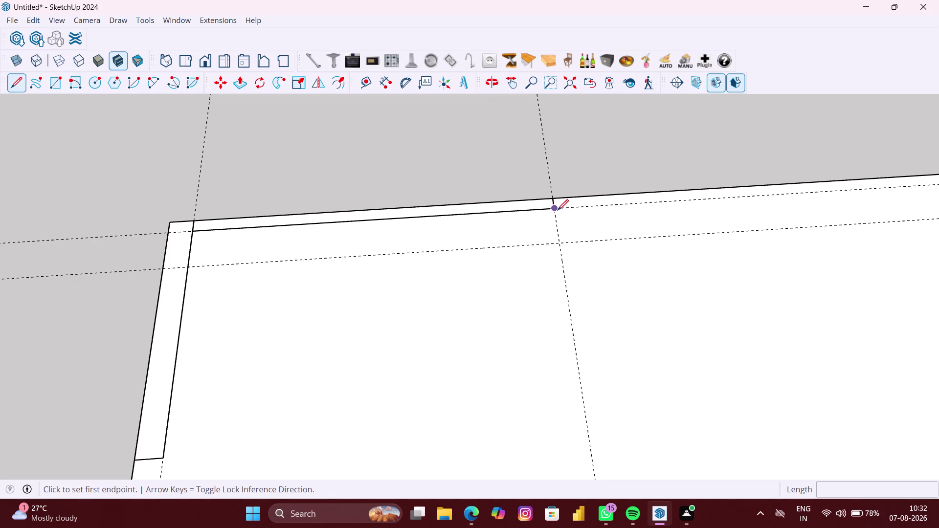
click(557, 211)
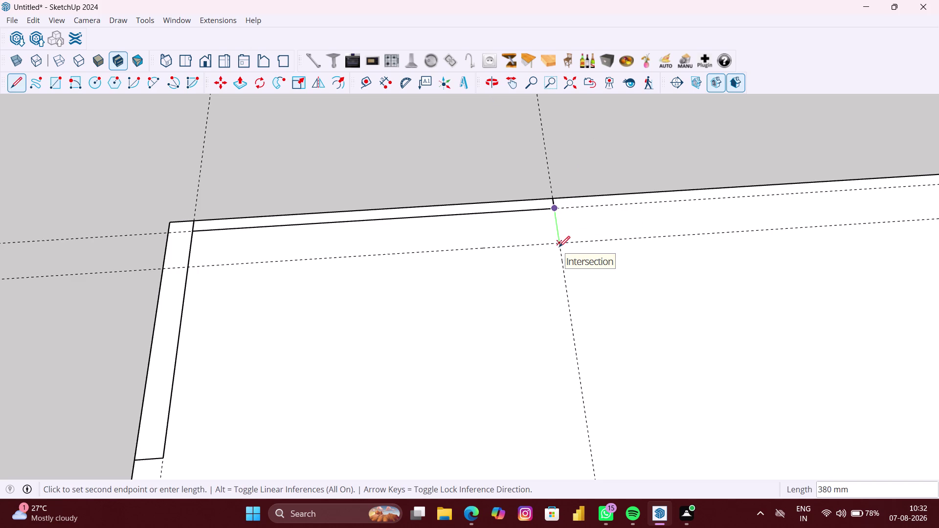
click(559, 247)
key(space)
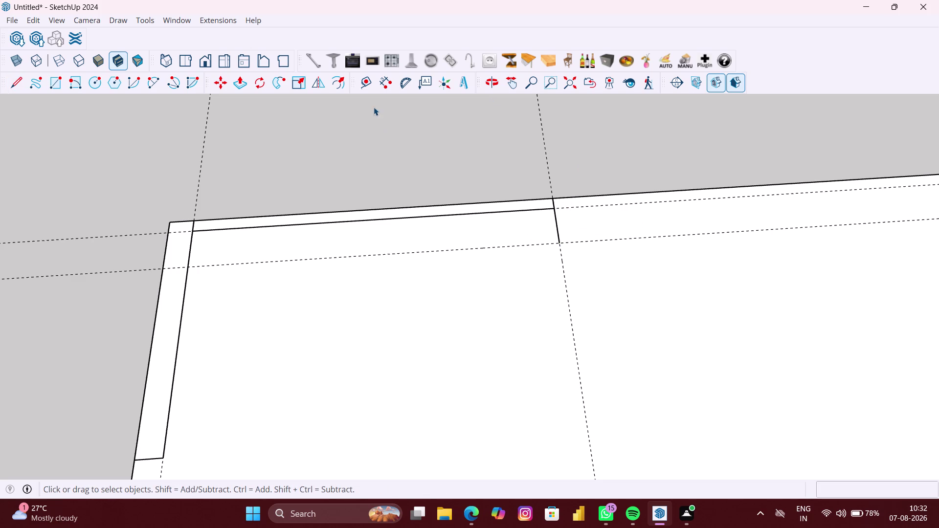
click(361, 82)
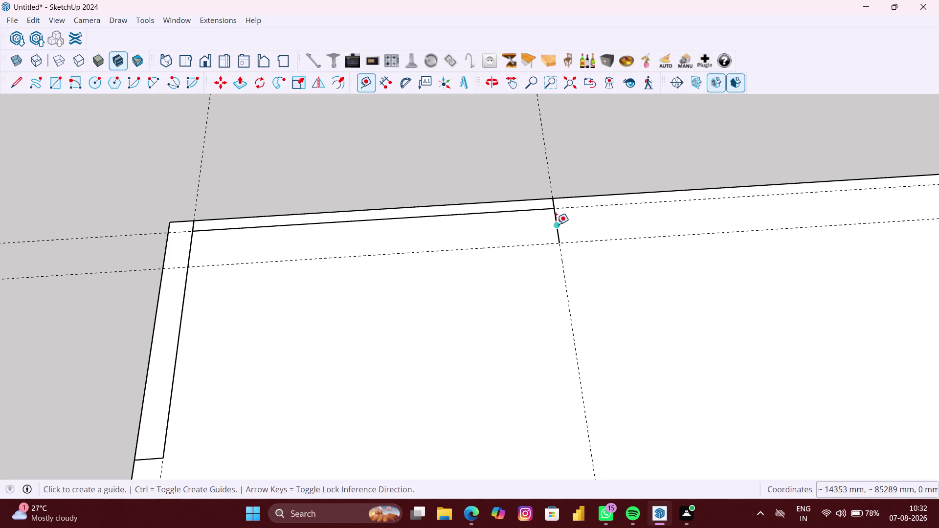
Place the first two 750 mm guides, from the short edge and then from the existing guide.
scroll(up, 3)
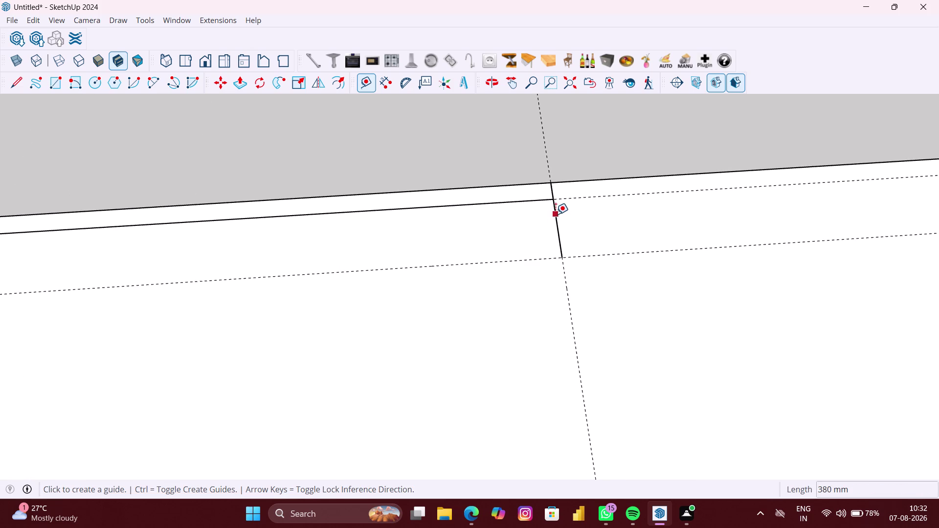
click(556, 214)
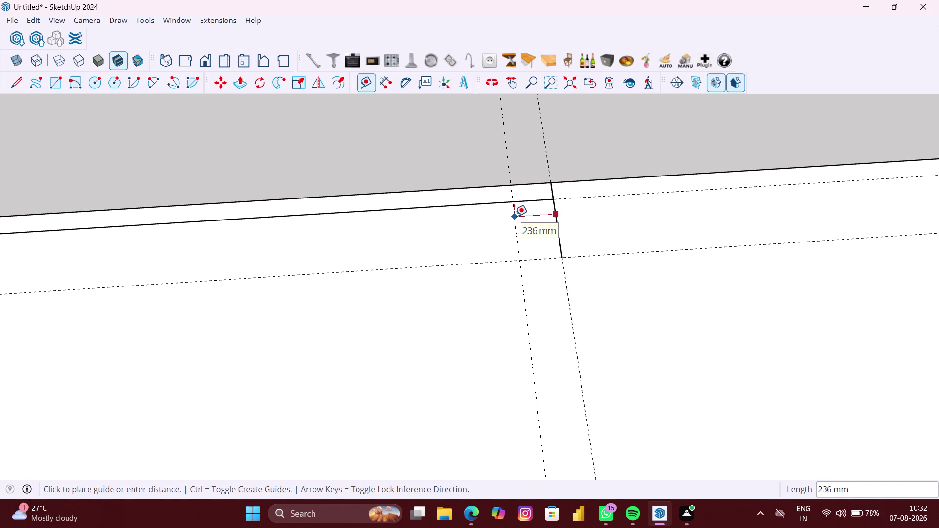
text(750)
text(MM)
key(Return)
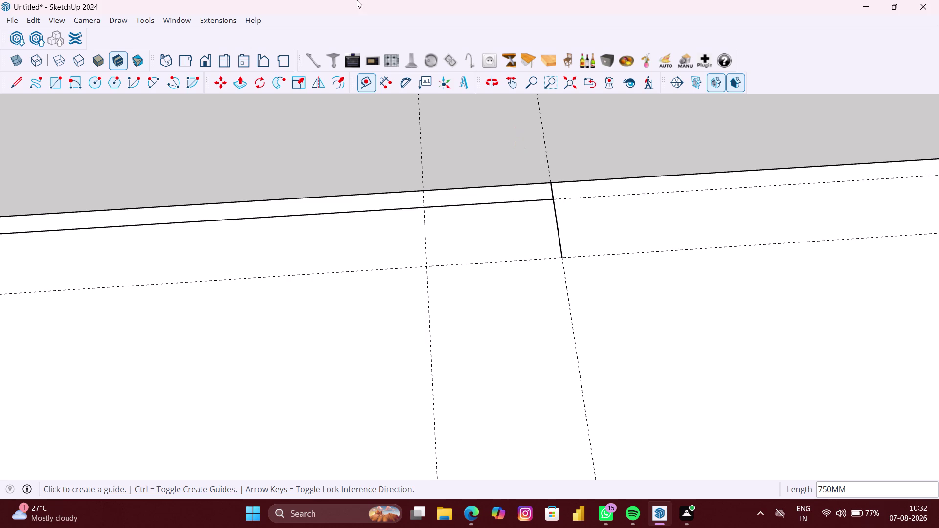
click(424, 243)
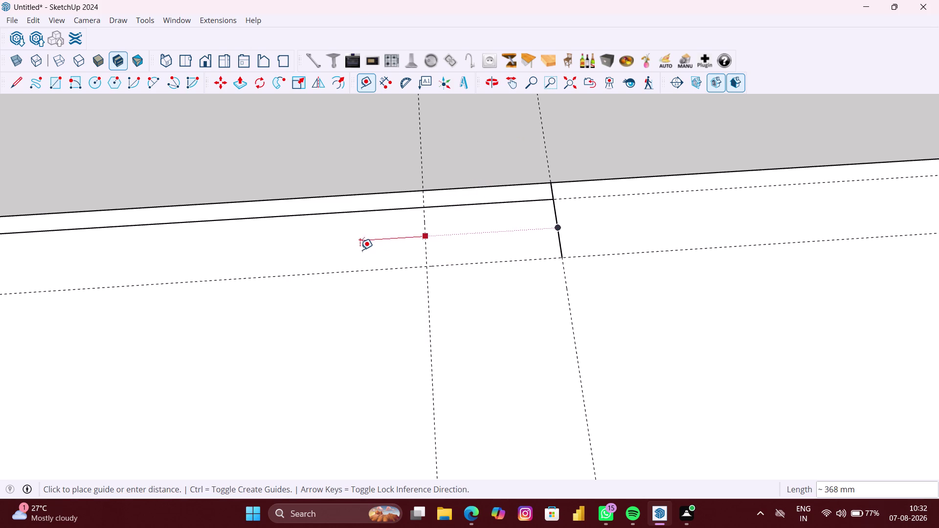
key(space)
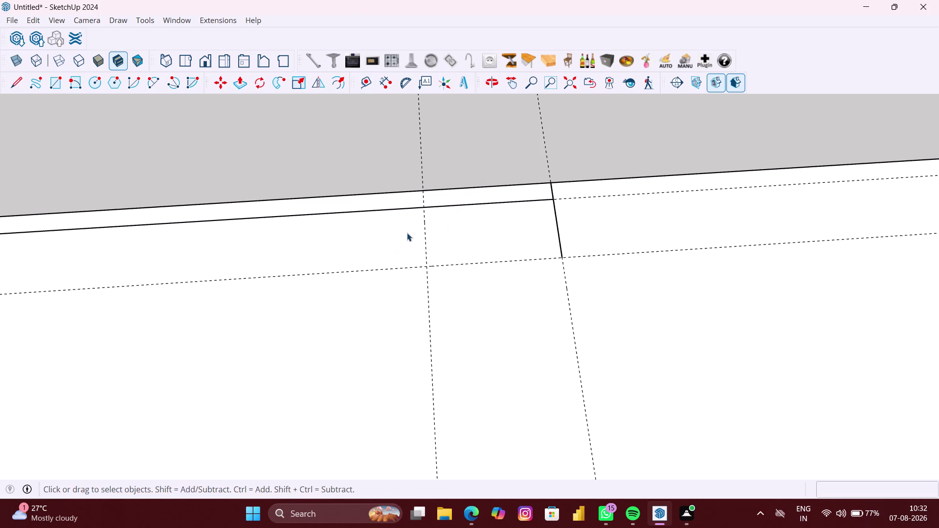
click(367, 83)
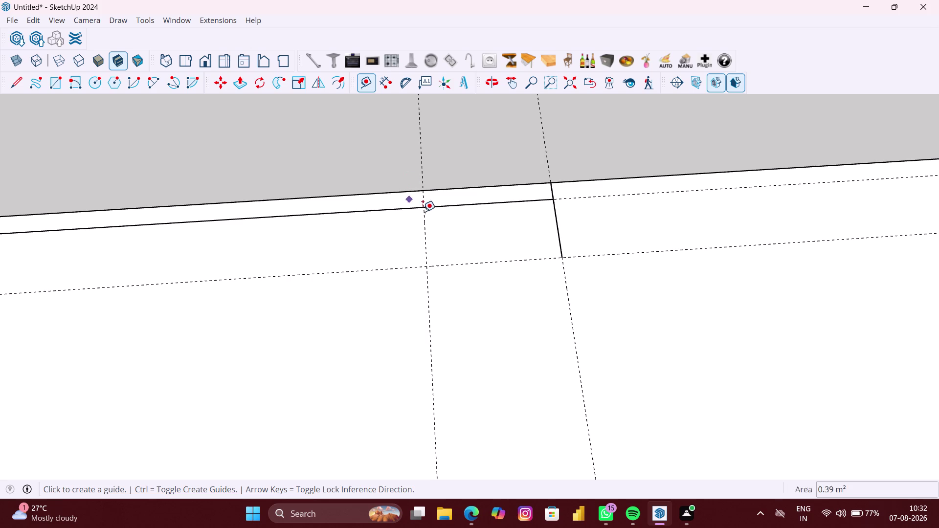
click(423, 230)
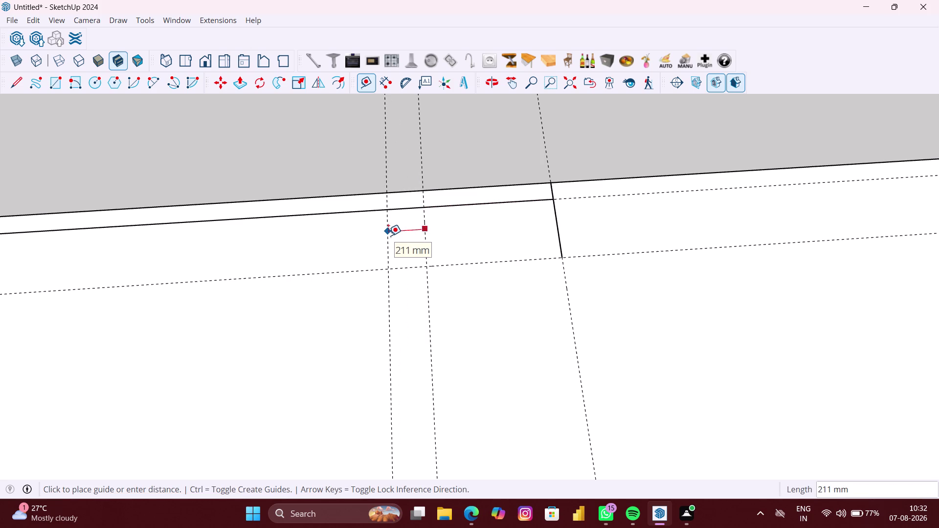
text(750)
text(MM)
key(Return)
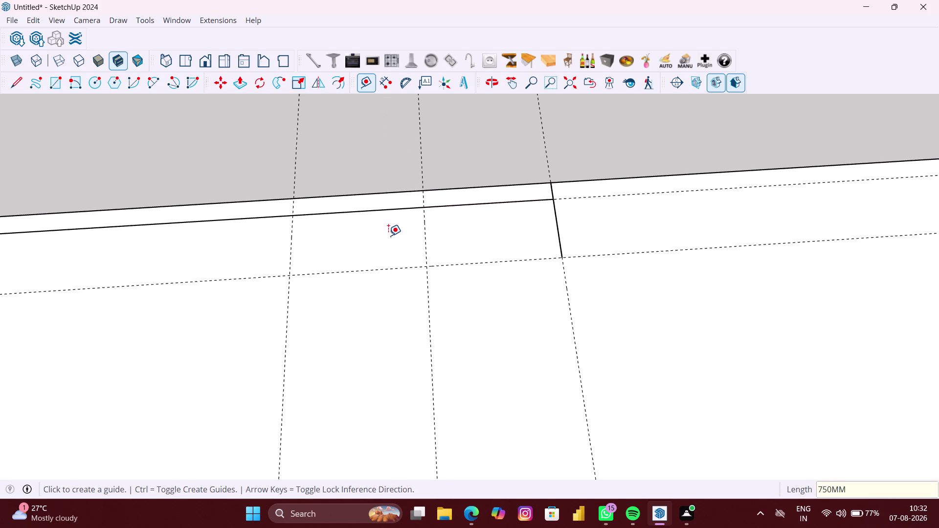
Add two more guides, each 750 mm left of the previous one, then view the floor corner.
click(291, 232)
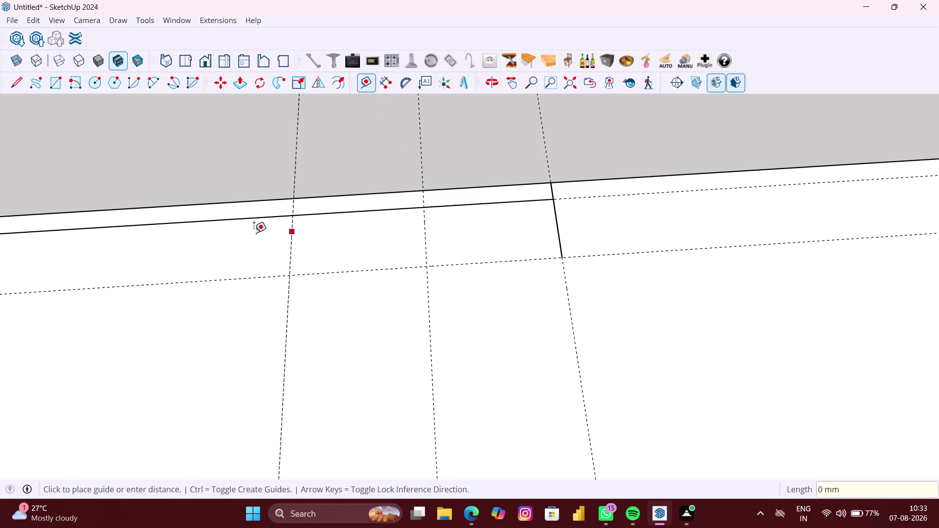
text(750)
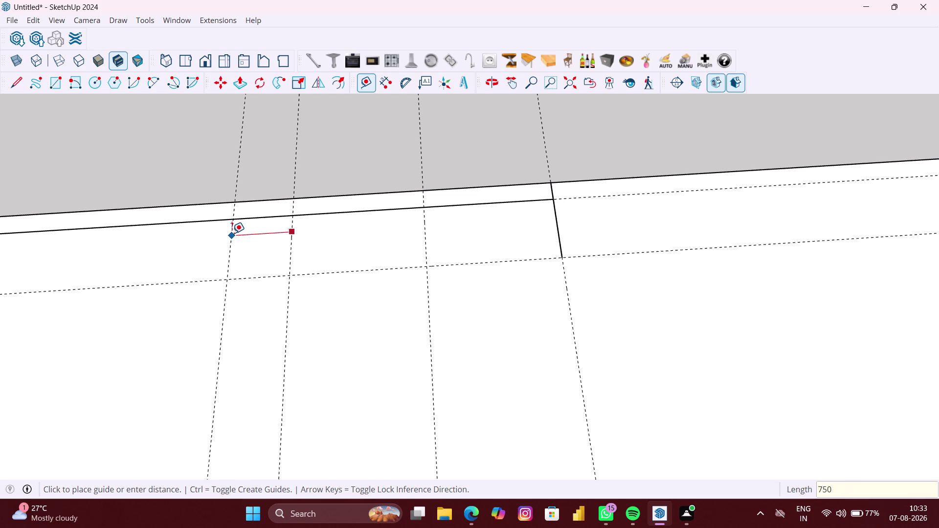
text(MM)
key(Return)
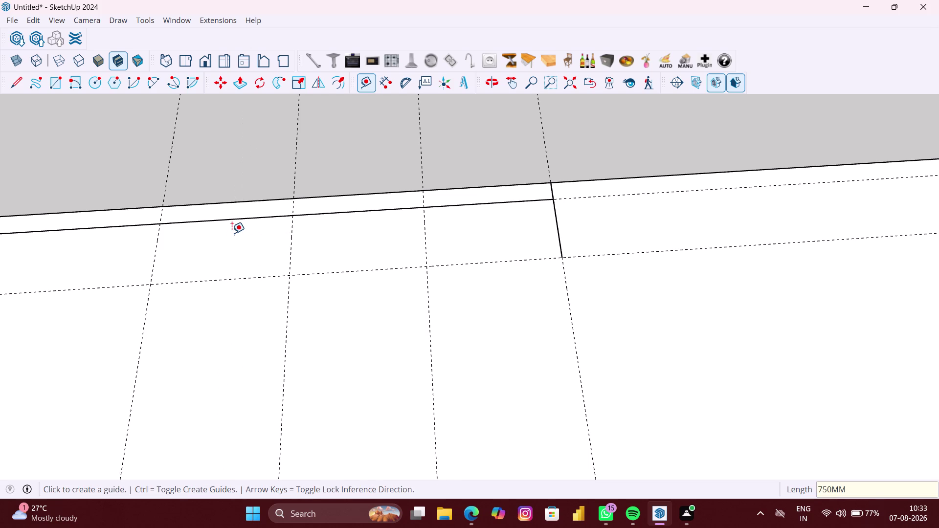
scroll(down, 3)
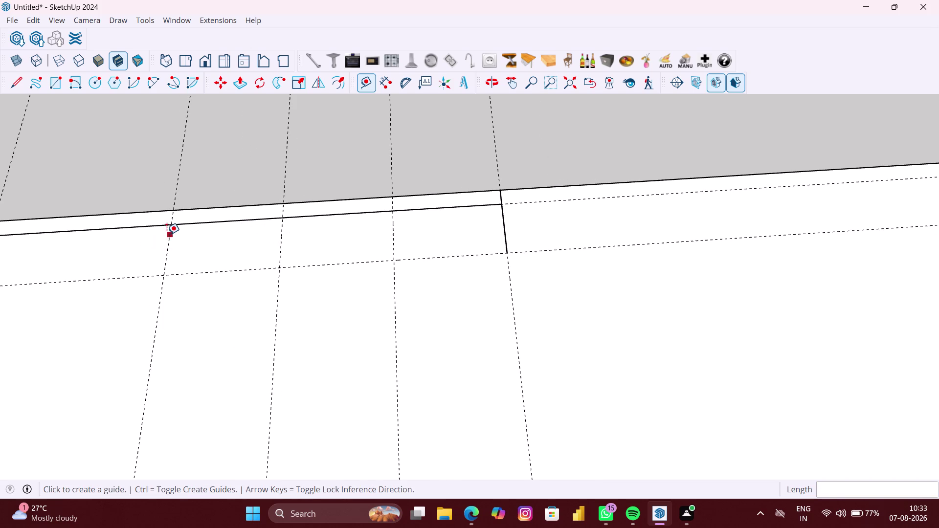
click(167, 234)
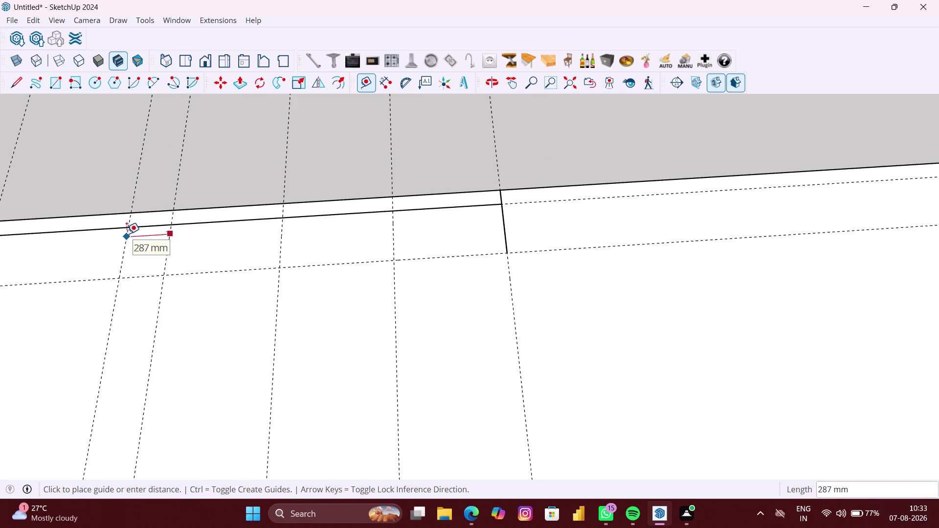
text(750)
text(M)
text(M)
key(Return)
key(space)
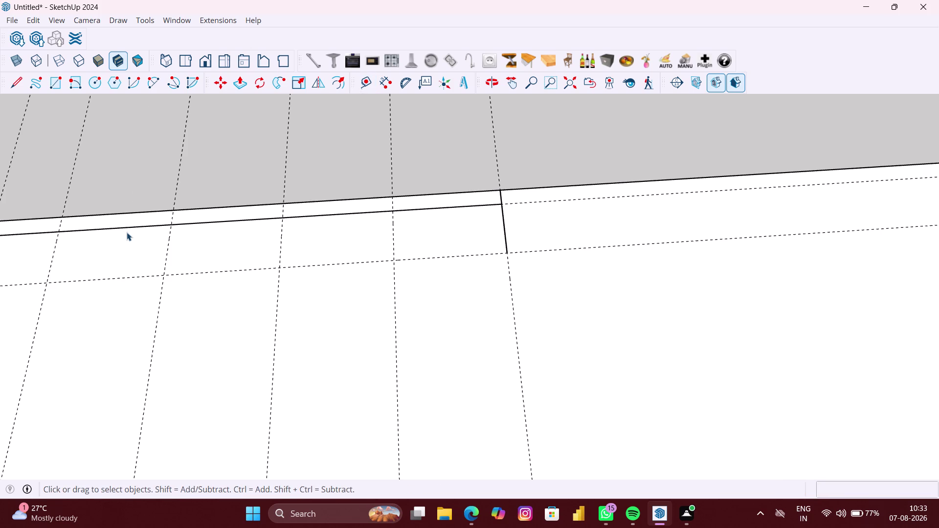
scroll(down, 3)
middle_drag(152, 288, 153, 289)
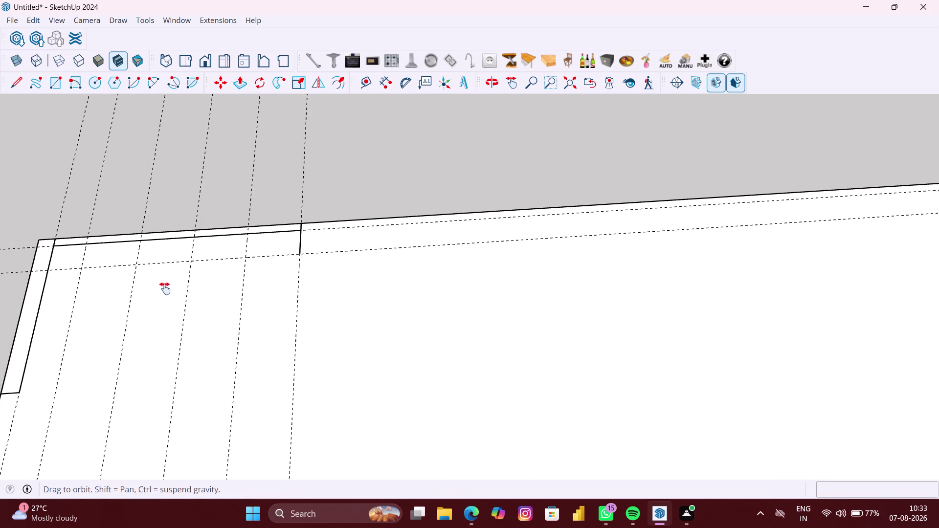
middle_drag(152, 288, 286, 308)
Draw the first two 750 × 380 mm base panels between the guides.
right_click(155, 244)
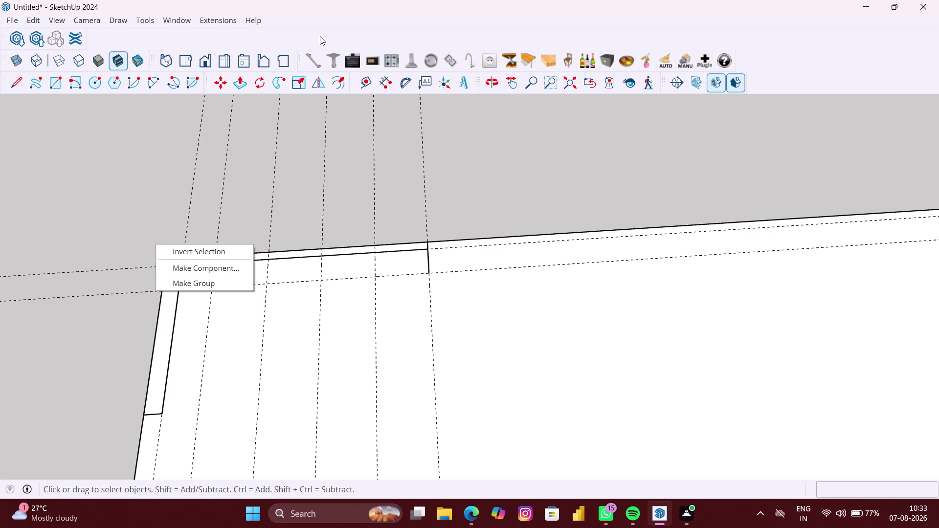
click(213, 279)
scroll(up, 3)
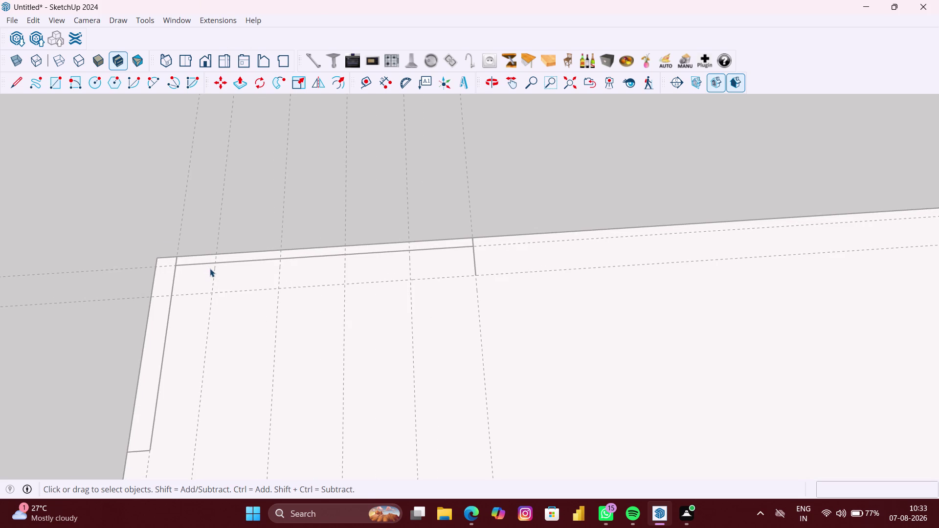
key(r)
click(211, 261)
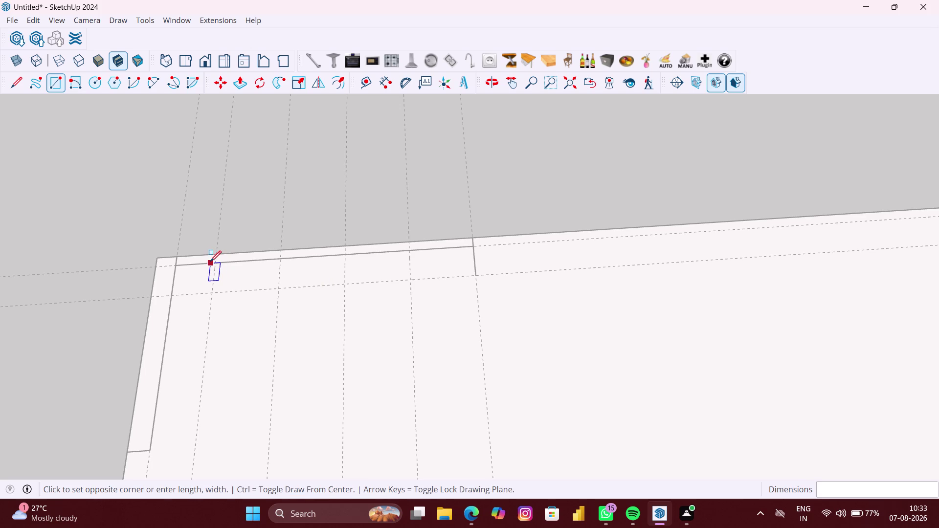
key(Escape)
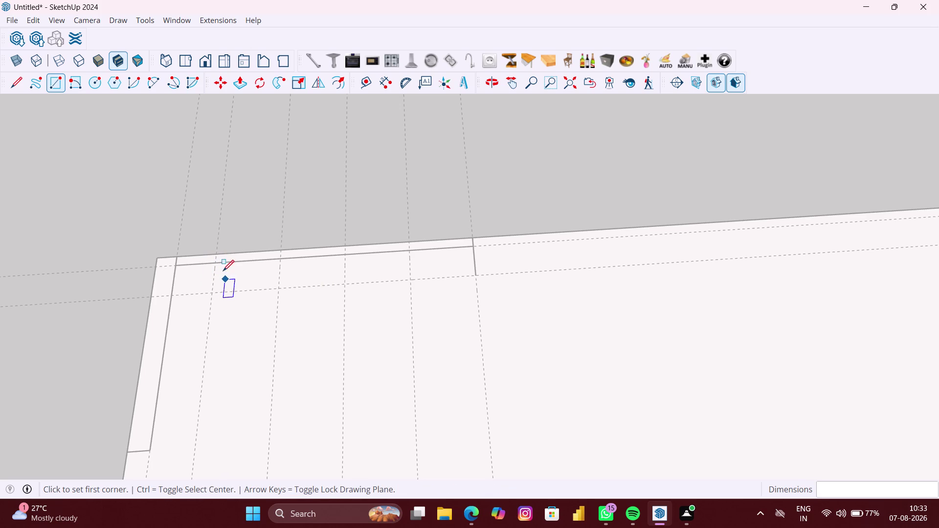
click(214, 264)
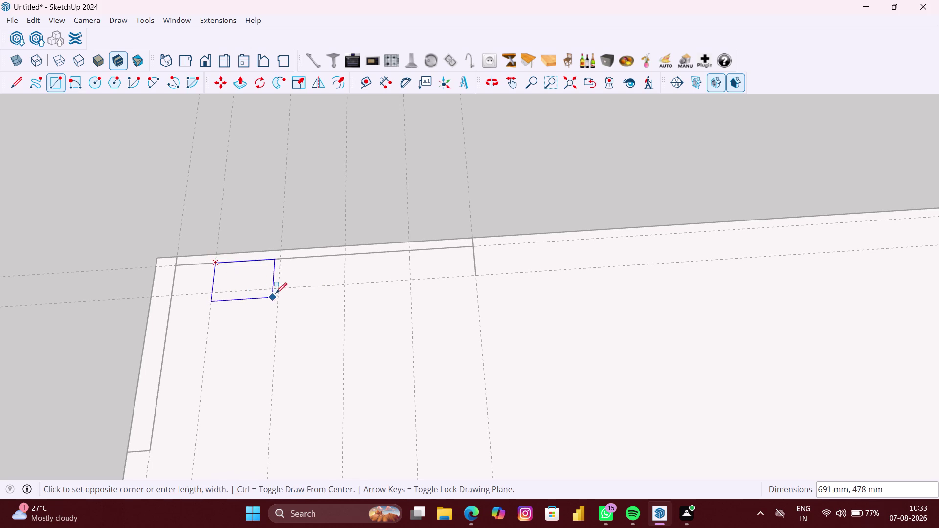
click(281, 288)
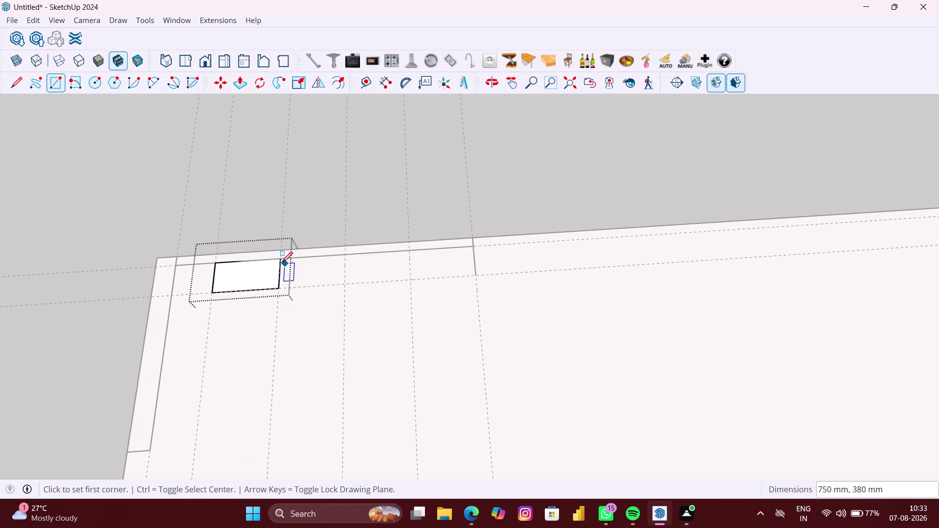
click(280, 260)
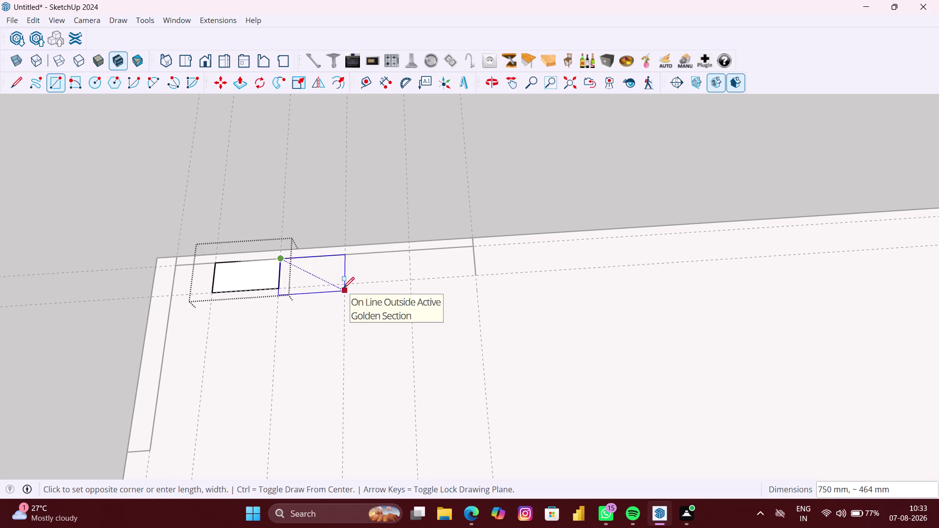
click(343, 285)
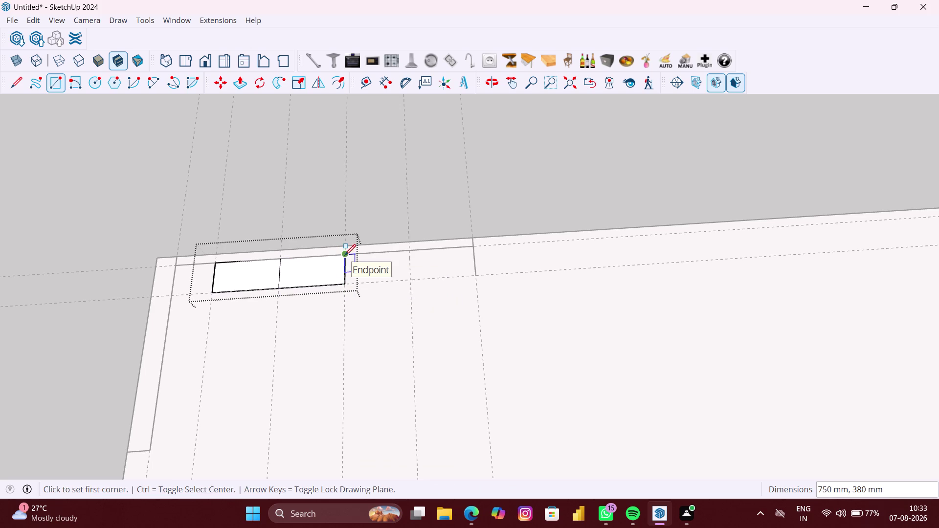
Draw the third and fourth 750 × 380 mm panels and exit the group.
scroll(up, 3)
click(345, 255)
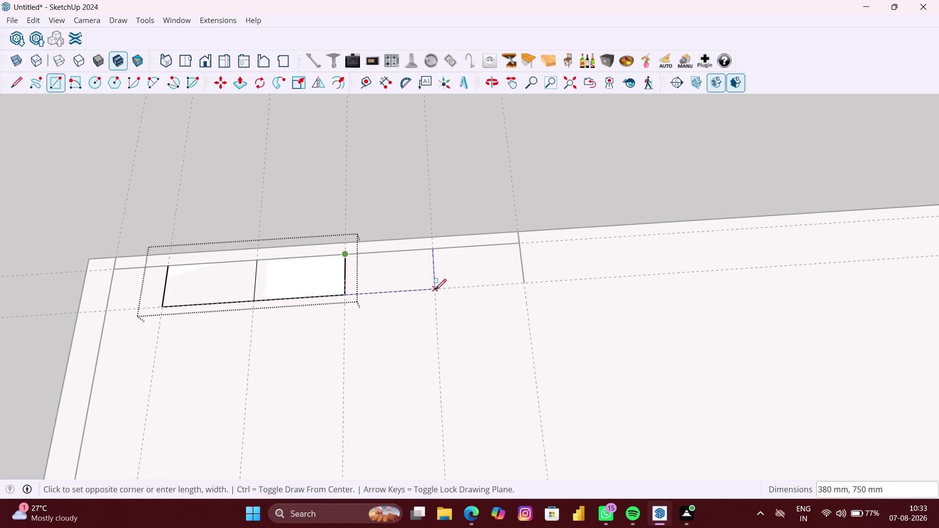
click(436, 290)
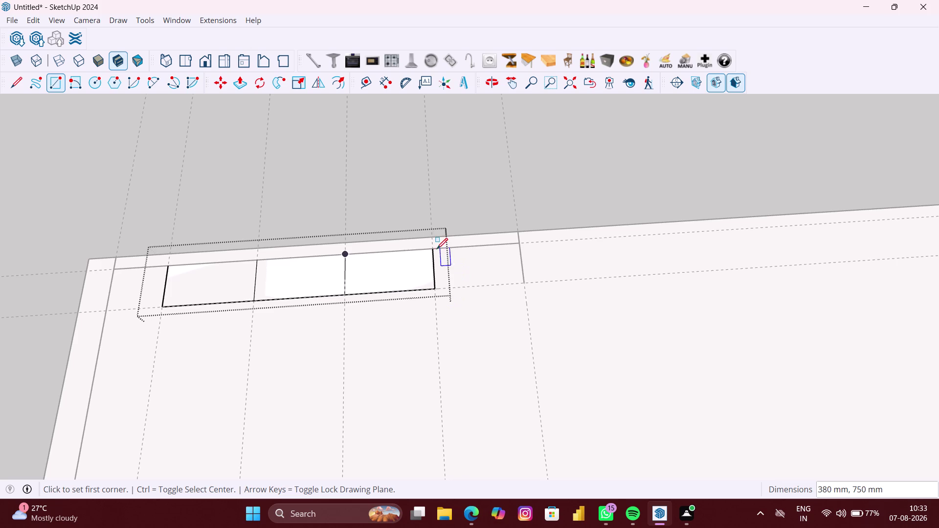
click(435, 249)
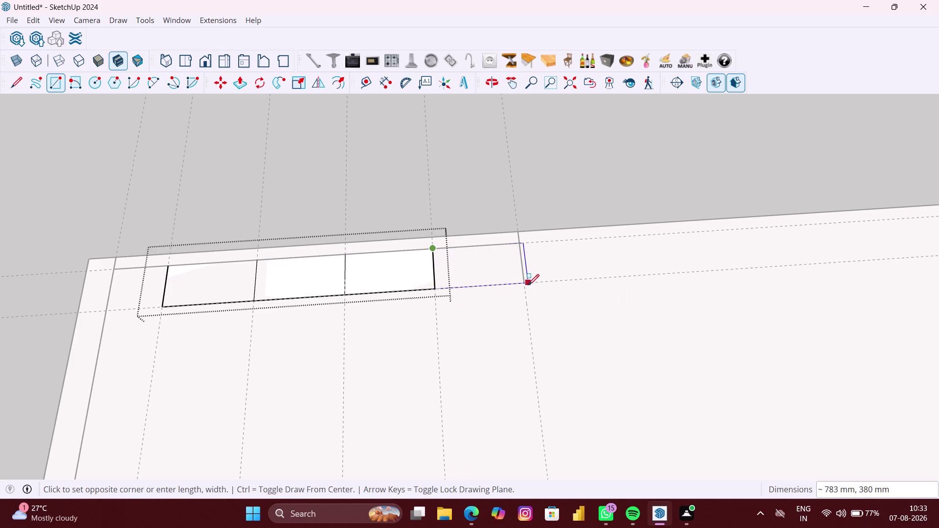
click(524, 284)
key(space)
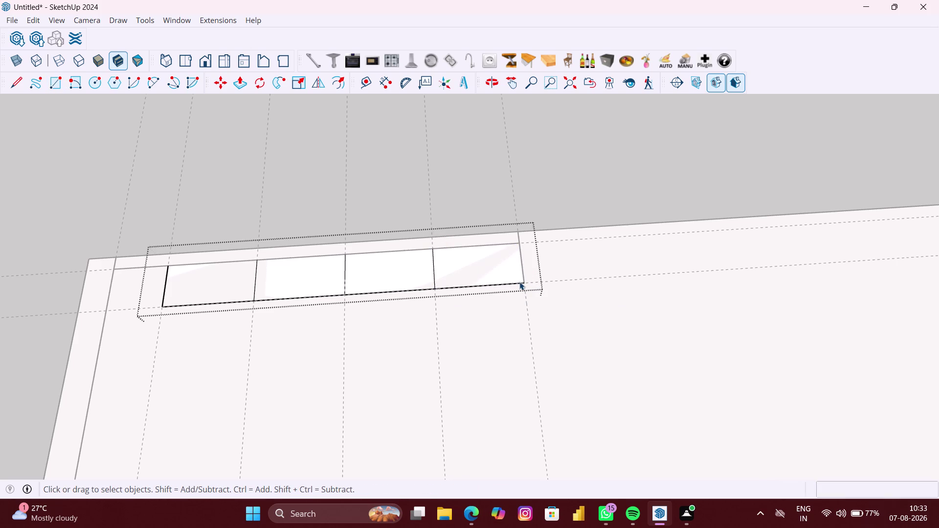
scroll(down, 3)
click(584, 216)
scroll(down, 3)
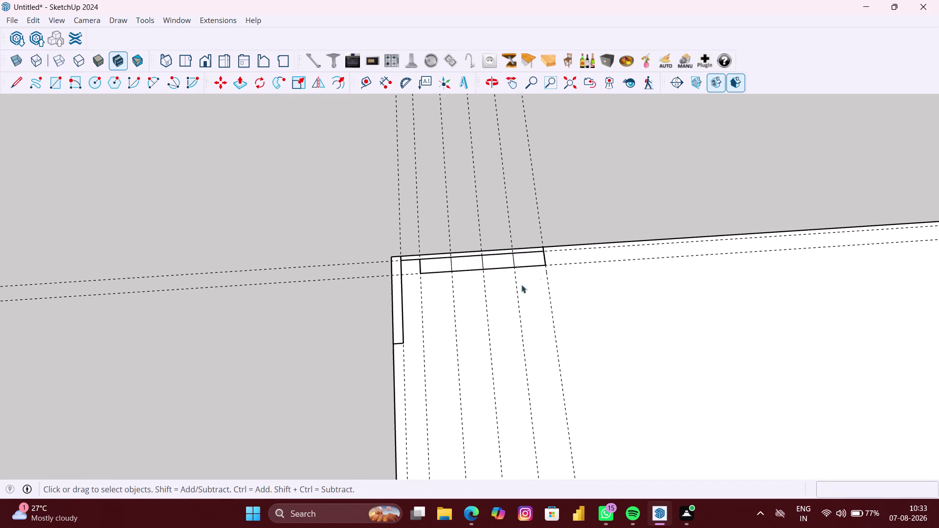
scroll(up, 3)
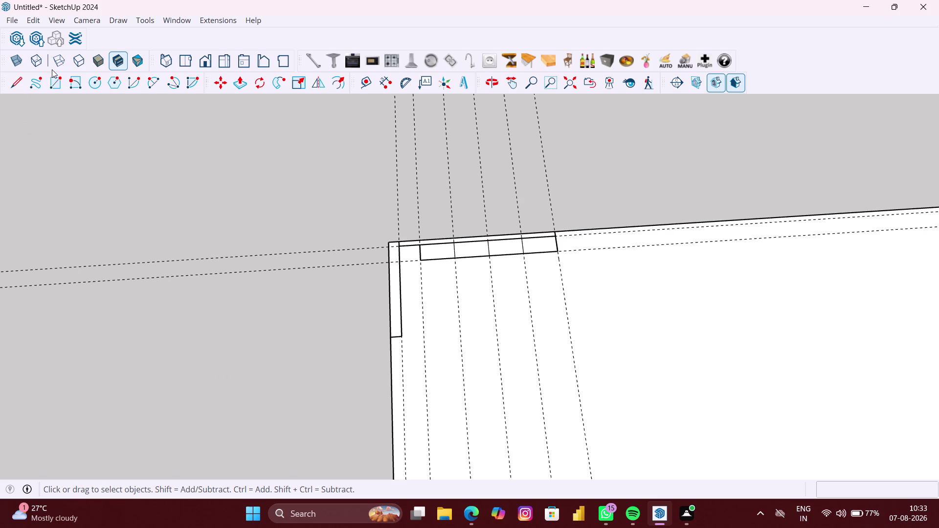
click(33, 20)
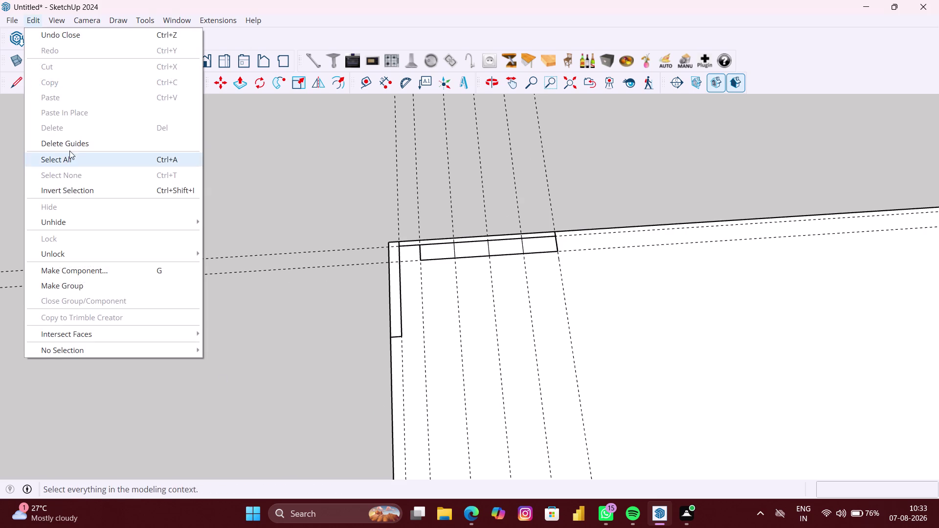
Delete all guide lines and the large floor face.
click(70, 146)
scroll(down, 3)
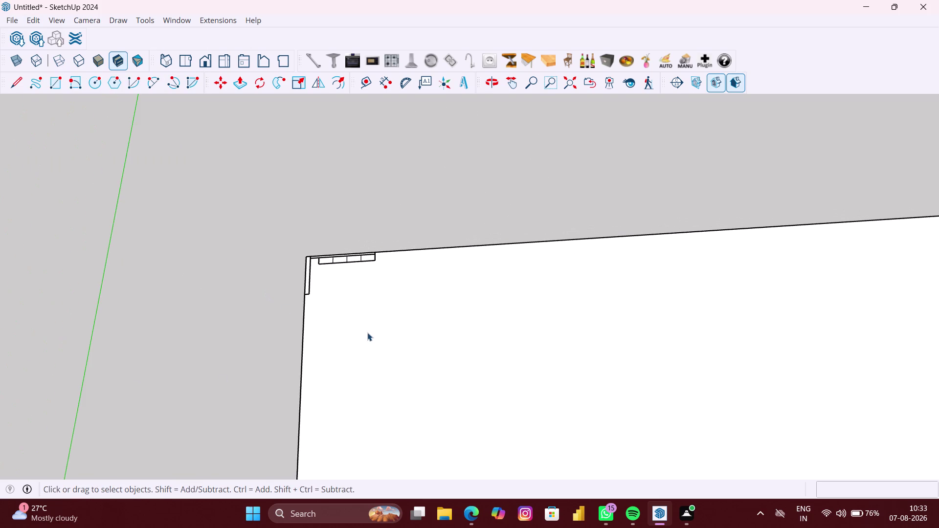
drag(367, 332, 255, 320)
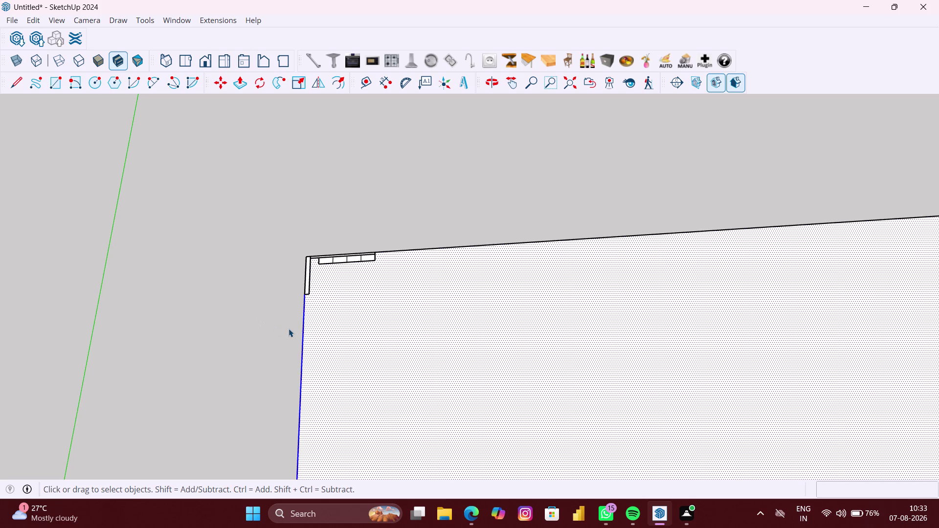
key(Delete)
Push/pull the side wall strip up to 3000 mm.
scroll(up, 3)
middle_drag(366, 277, 375, 292)
scroll(up, 3)
middle_drag(323, 266, 303, 257)
middle_drag(328, 250, 329, 236)
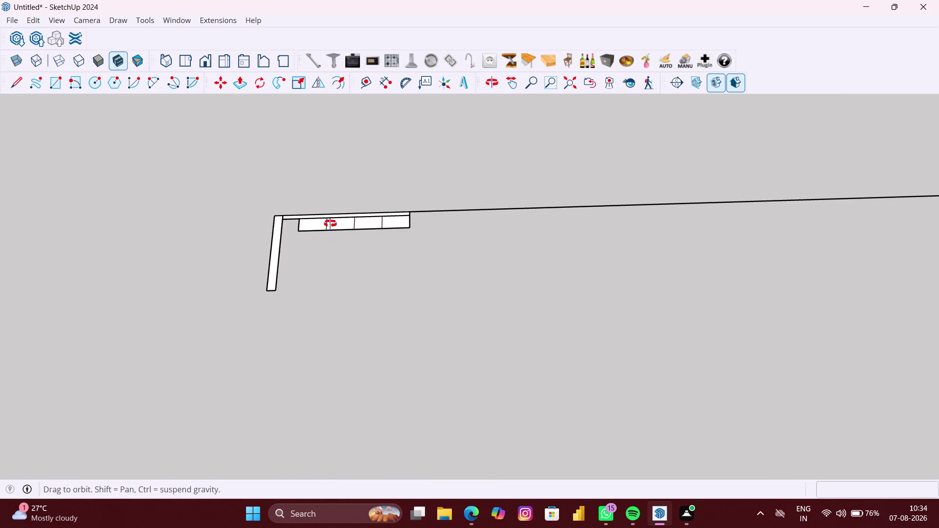
middle_drag(329, 236, 339, 150)
scroll(up, 3)
scroll(up, 3)
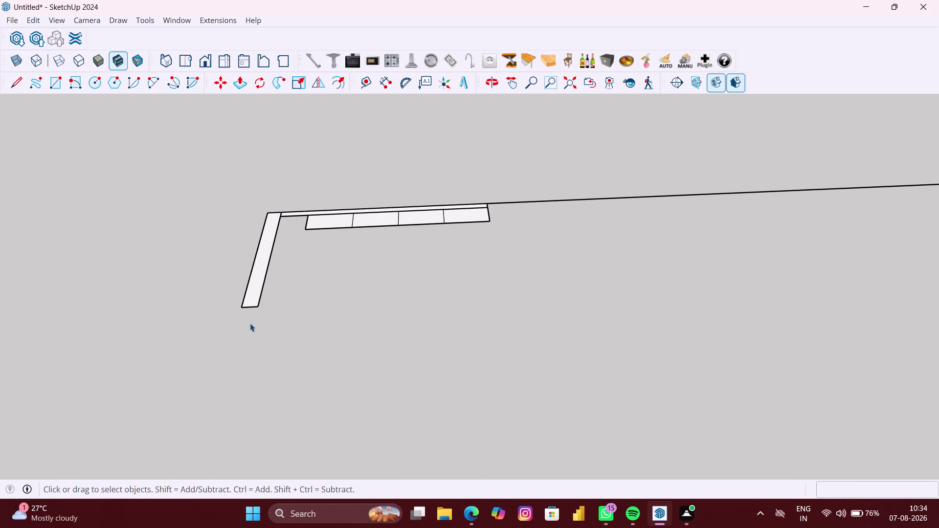
key(p)
scroll(up, 3)
key(space)
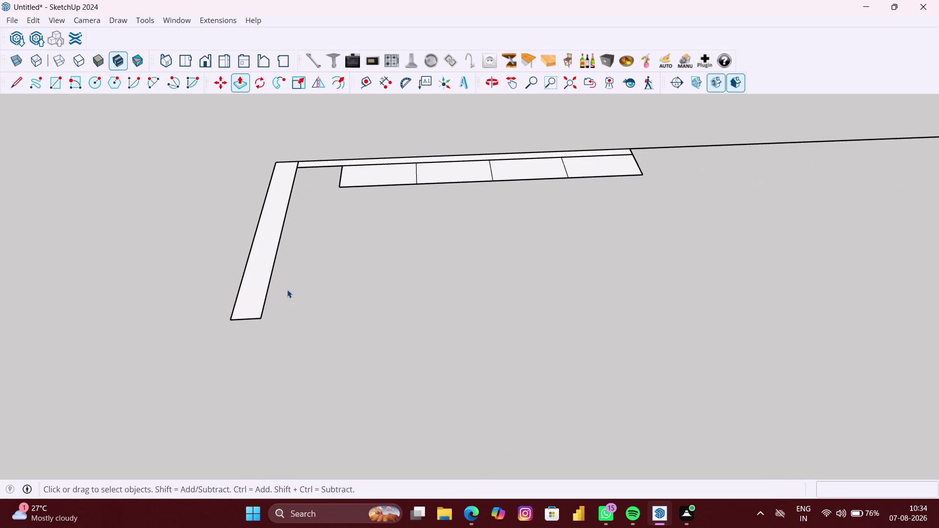
click(294, 289)
double_click(259, 286)
key(p)
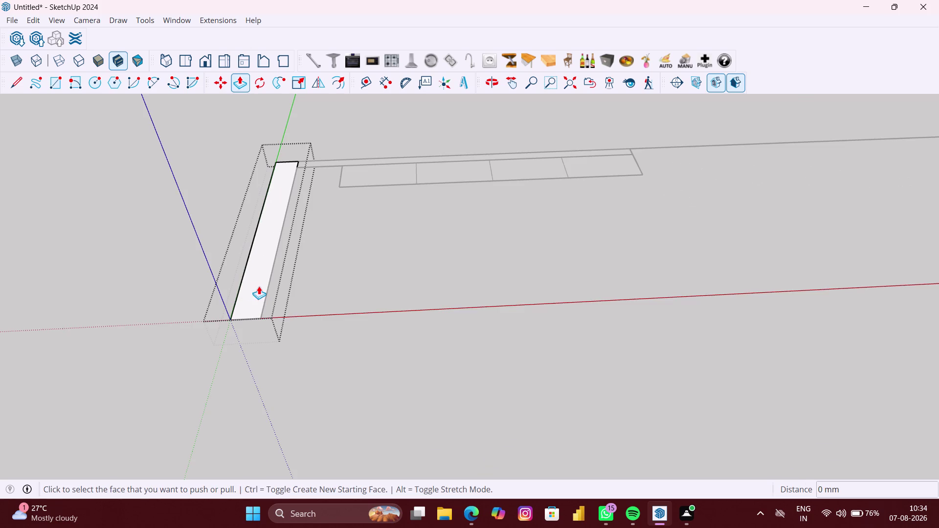
scroll(up, 3)
click(258, 275)
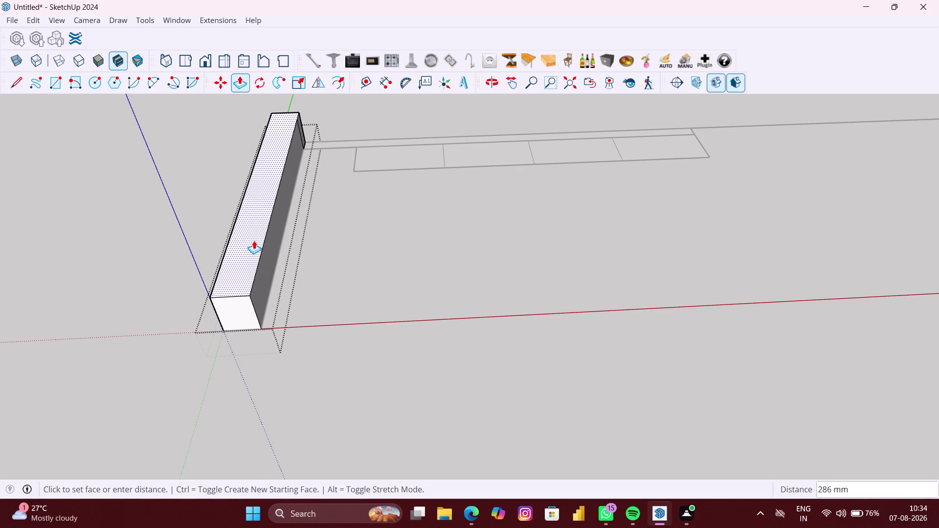
text(3000)
text(MM)
key(Return)
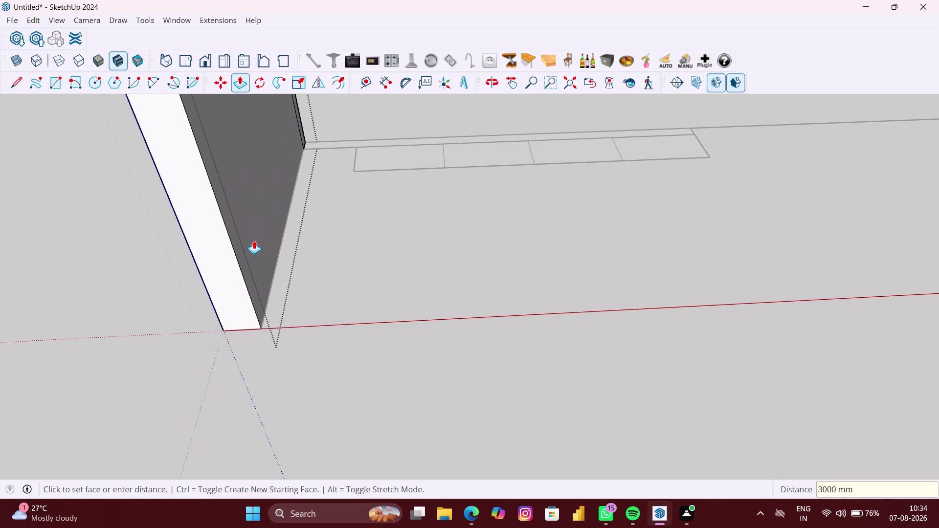
Raise the back wall strip to the same 3000 mm height by double-clicking it.
scroll(up, 3)
scroll(down, 3)
middle_drag(425, 190, 399, 374)
key(space)
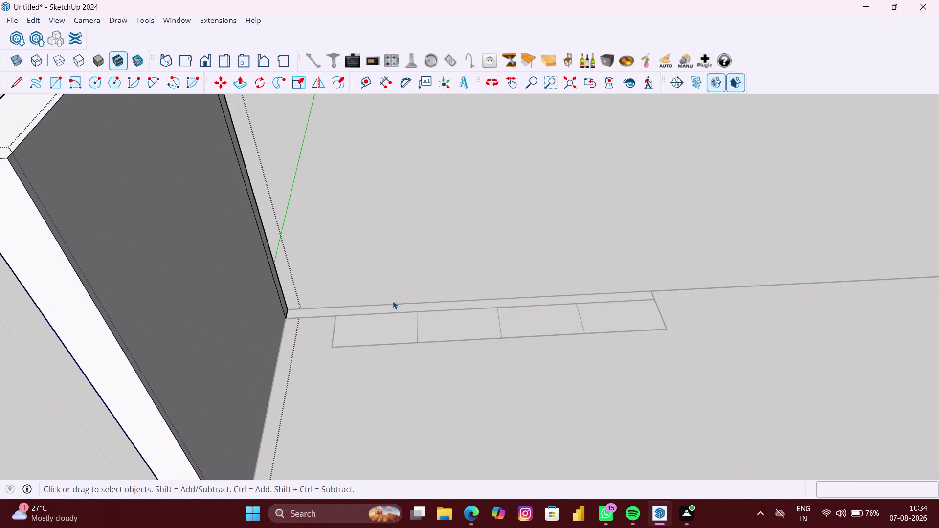
click(393, 301)
scroll(up, 3)
key(p)
scroll(up, 3)
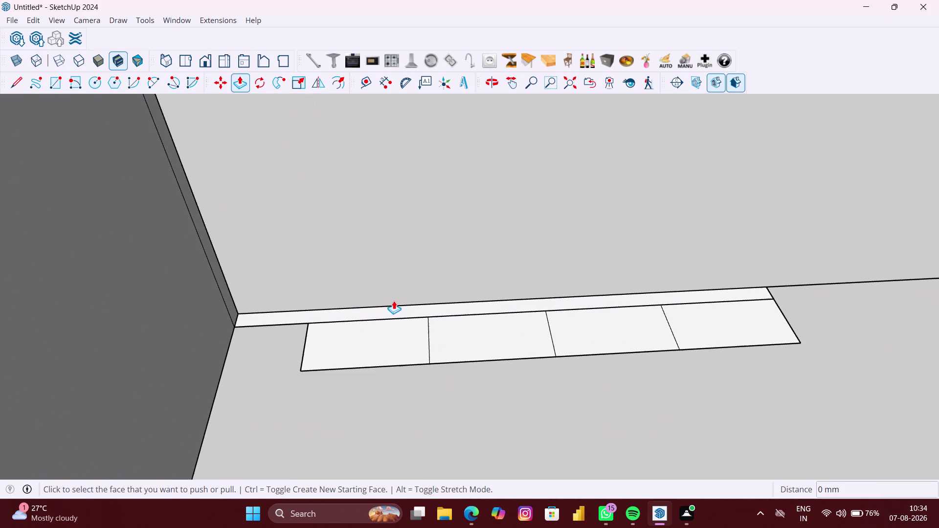
key(space)
double_click(392, 304)
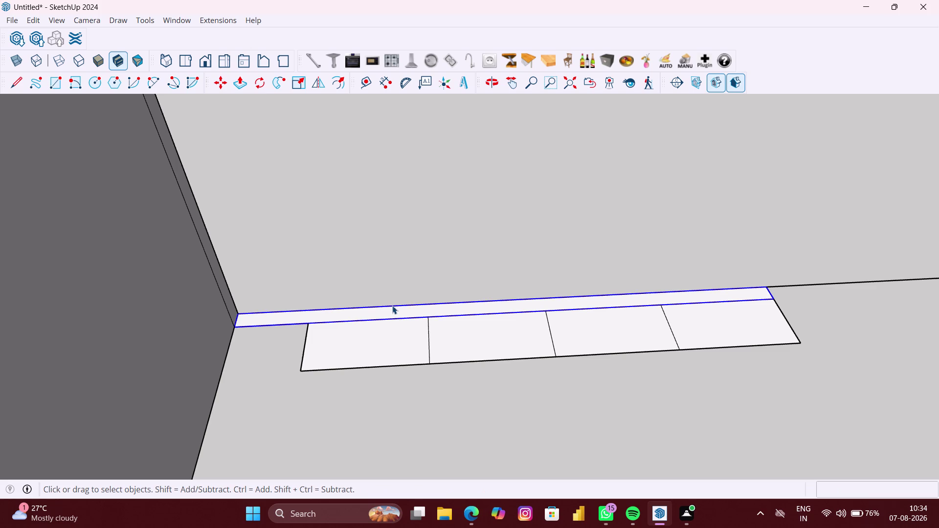
double_click(392, 308)
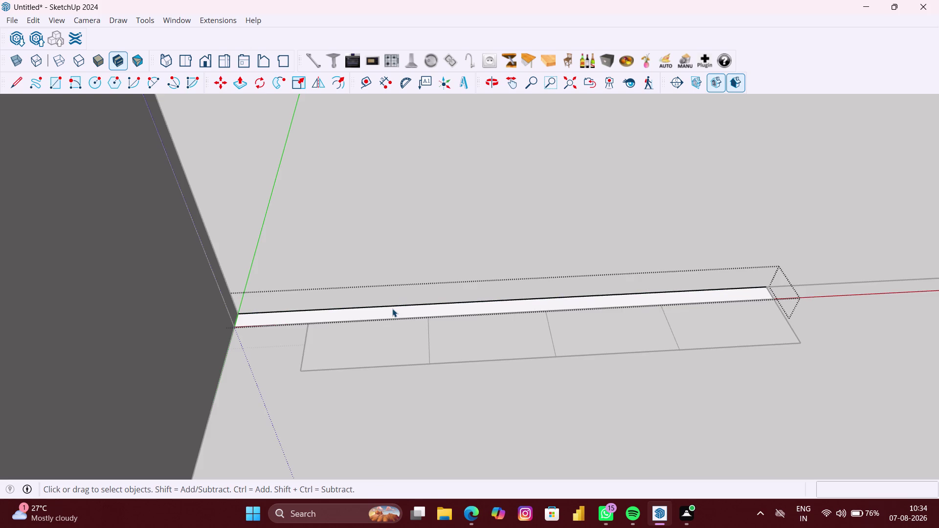
key(p)
scroll(up, 3)
double_click(398, 307)
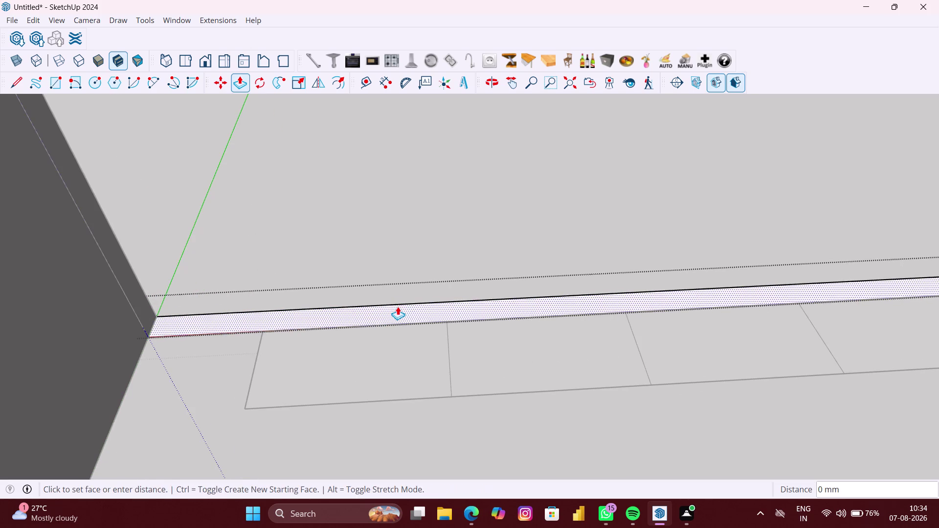
Orbit around the raised walls and deselect them to view both walls.
scroll(down, 3)
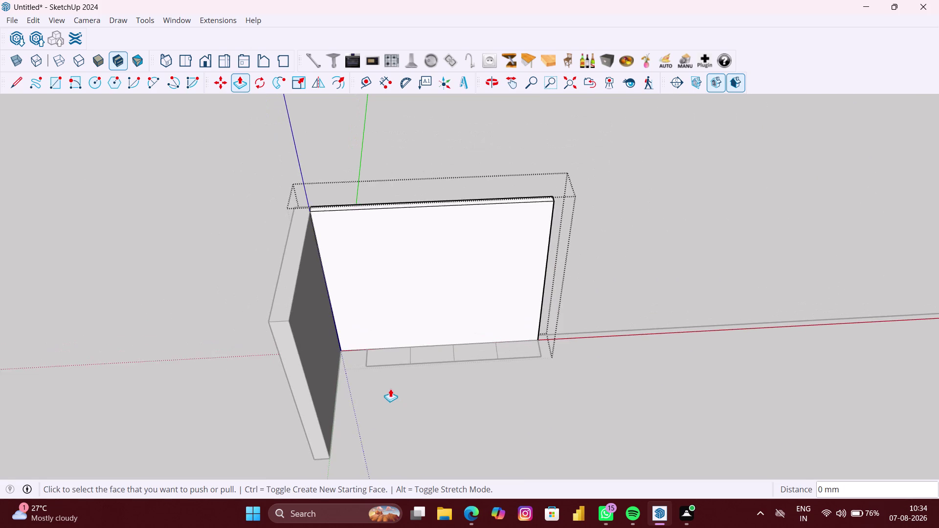
middle_drag(385, 387, 357, 331)
key(space)
middle_drag(308, 306, 637, 334)
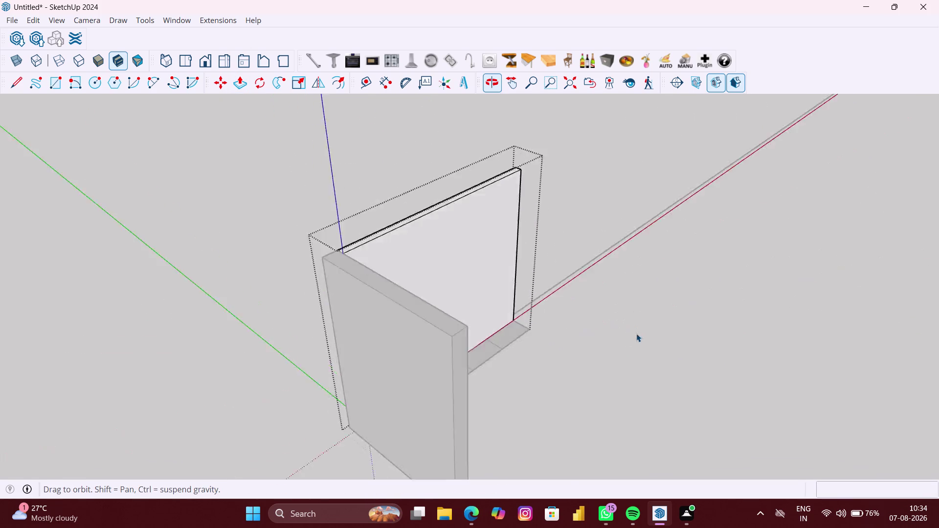
middle_drag(585, 339, 246, 294)
middle_drag(584, 329, 575, 329)
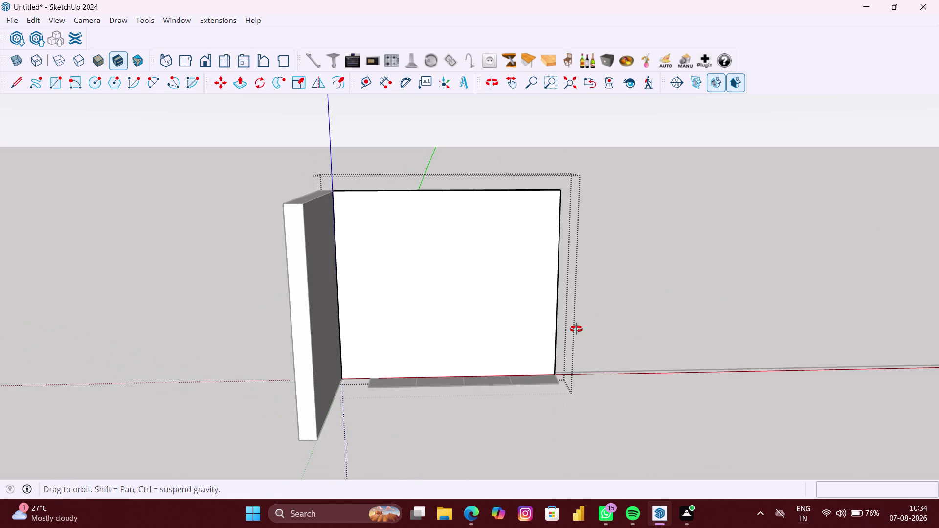
middle_drag(575, 330, 573, 329)
click(696, 376)
scroll(up, 3)
middle_drag(624, 403, 612, 420)
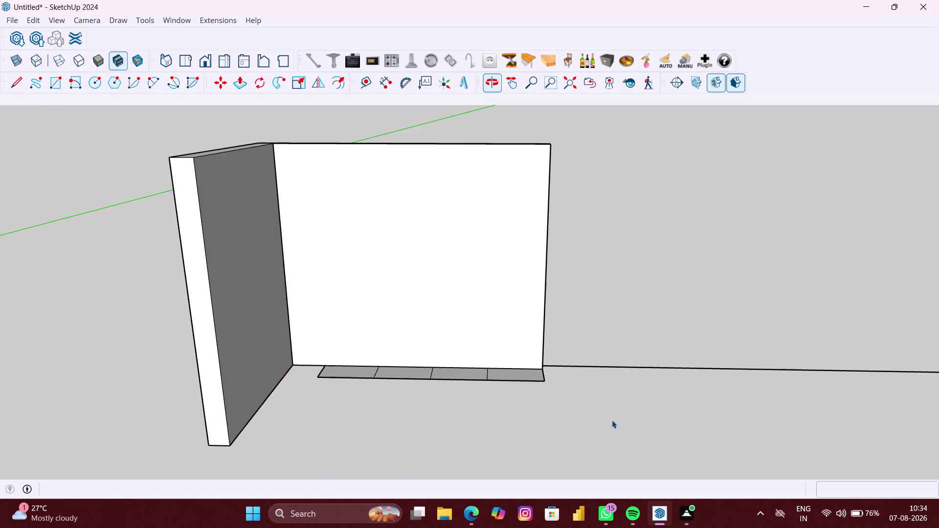
scroll(up, 3)
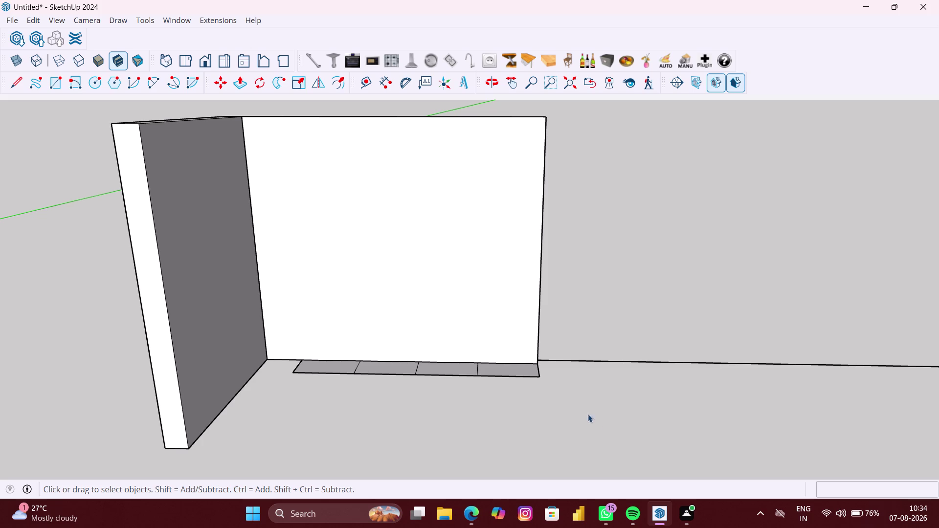
Zoom in on the back wall and set a rectangle's first corner at its bottom-left.
right_click(742, 317)
click(788, 351)
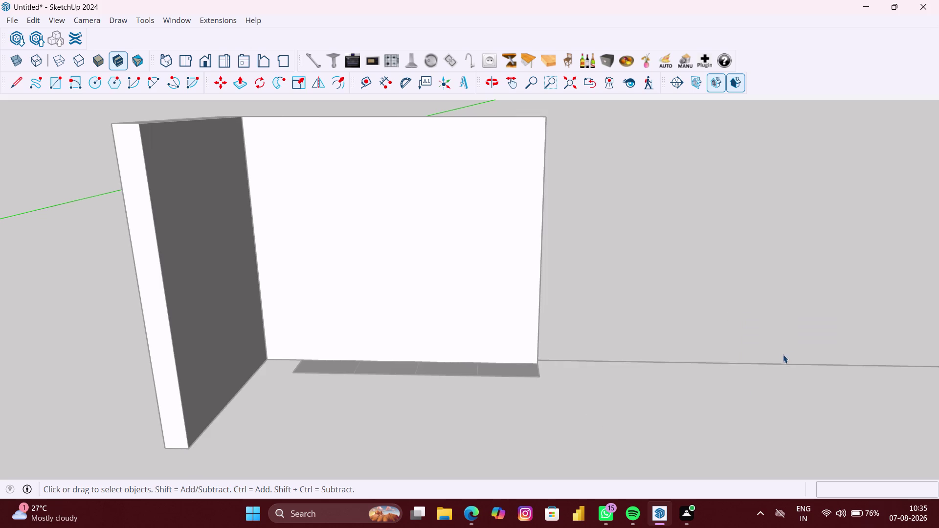
scroll(up, 3)
scroll(up, 3)
middle_drag(313, 359, 339, 417)
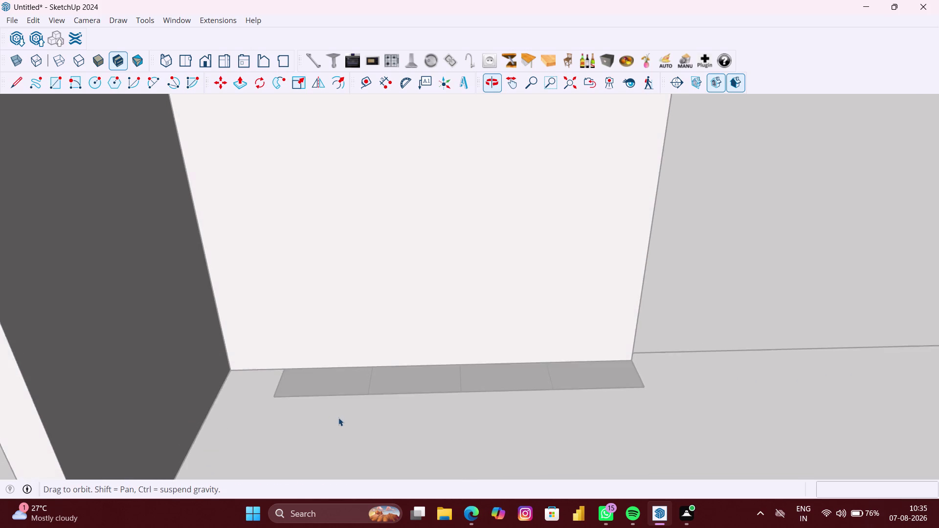
key(r)
scroll(up, 3)
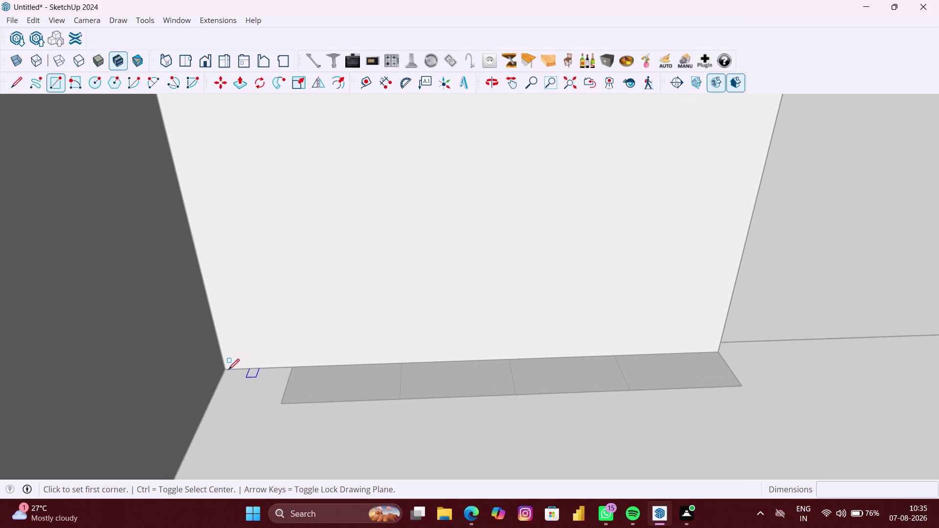
click(227, 370)
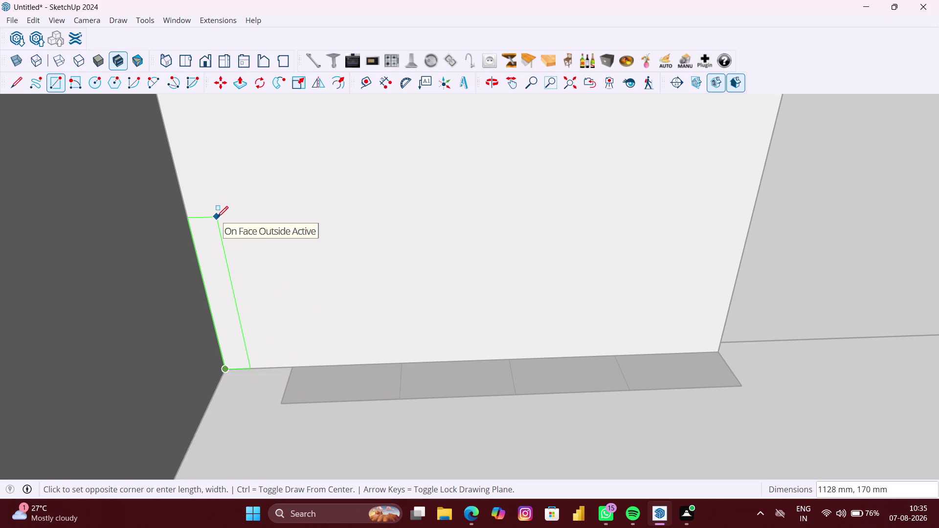
Enter 50.4 mm as the rectangle's first dimension, correcting a typo.
text(2)
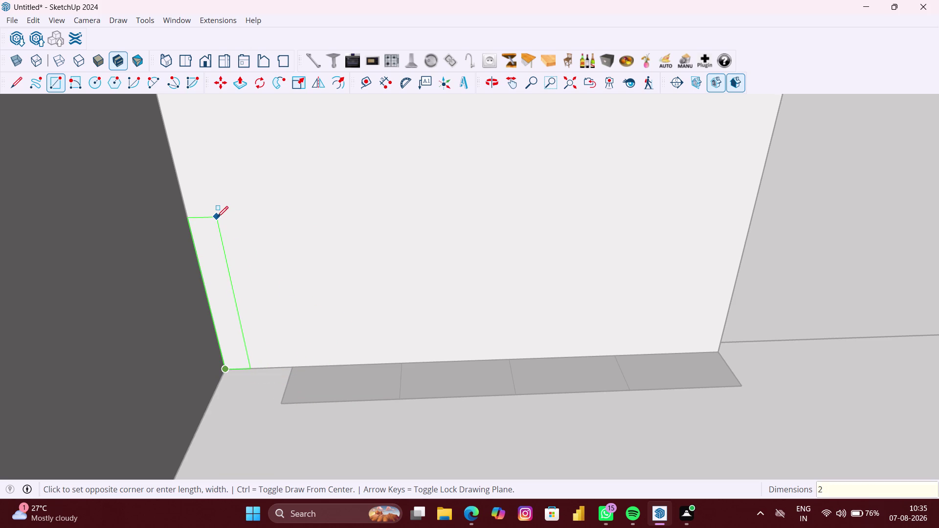
text(")
key(BackSpace)
key(BackSpace)
text(50)
text(.4)
text(M)
text(M)
key(comma)
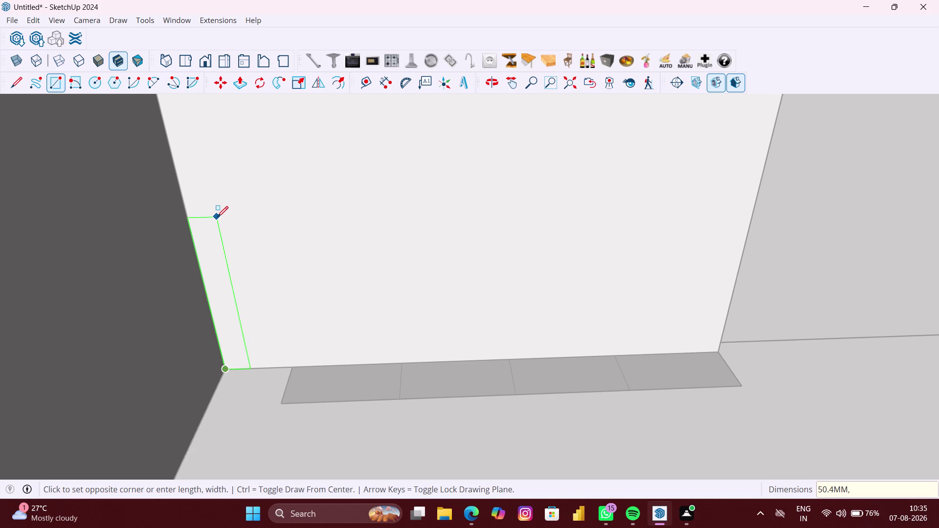